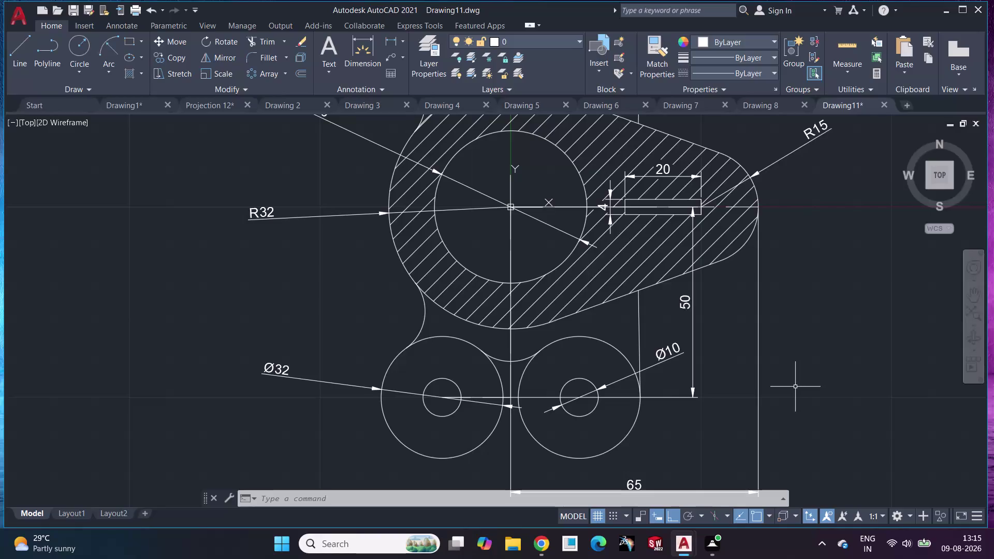
Draw an R32 circle tangent to the left and right Ø32 lower circles.
click(83, 75)
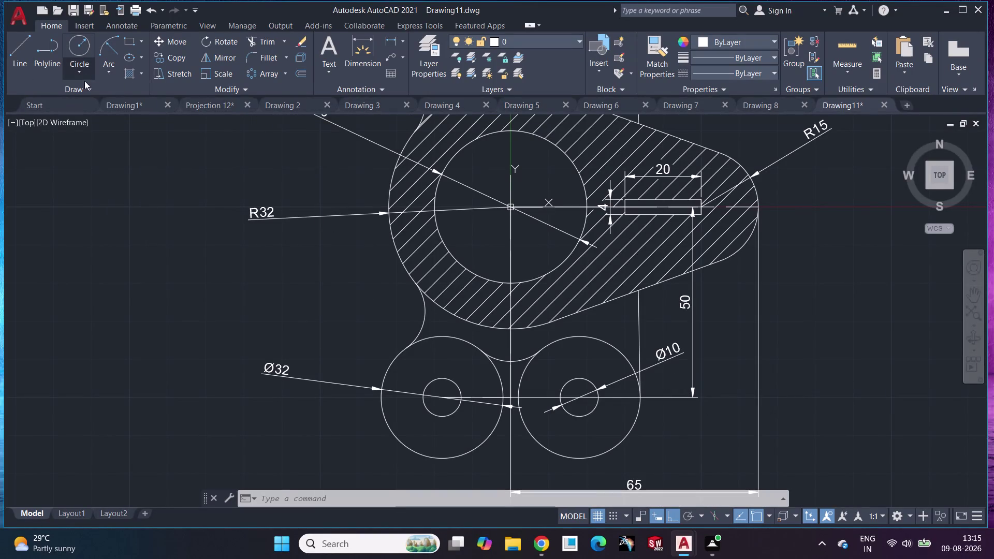
click(129, 212)
middle_drag(492, 399, 494, 286)
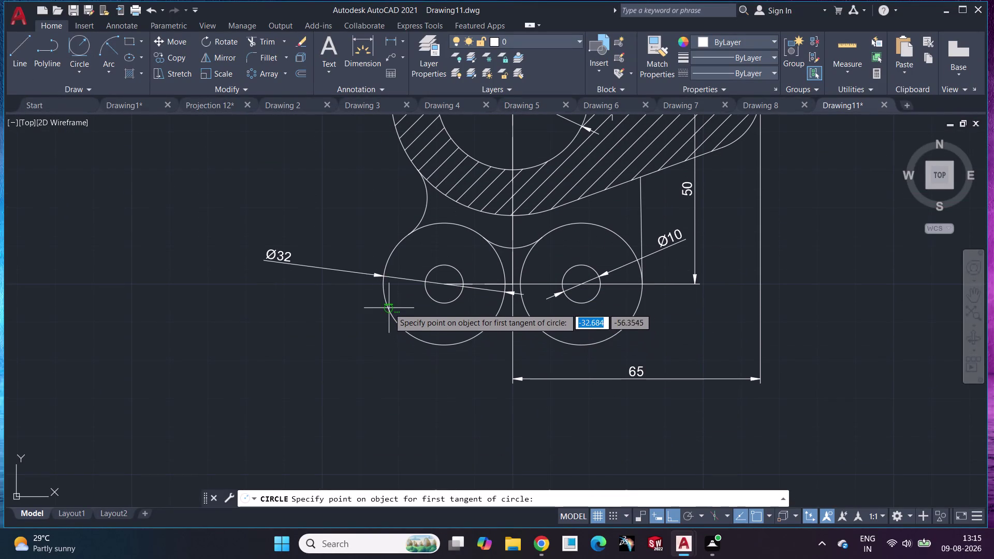
click(386, 295)
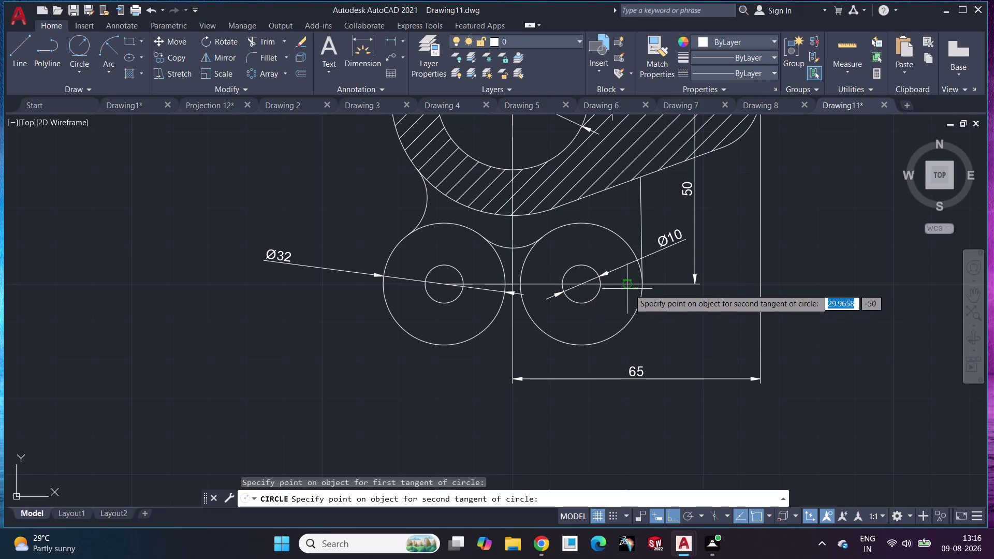
click(642, 295)
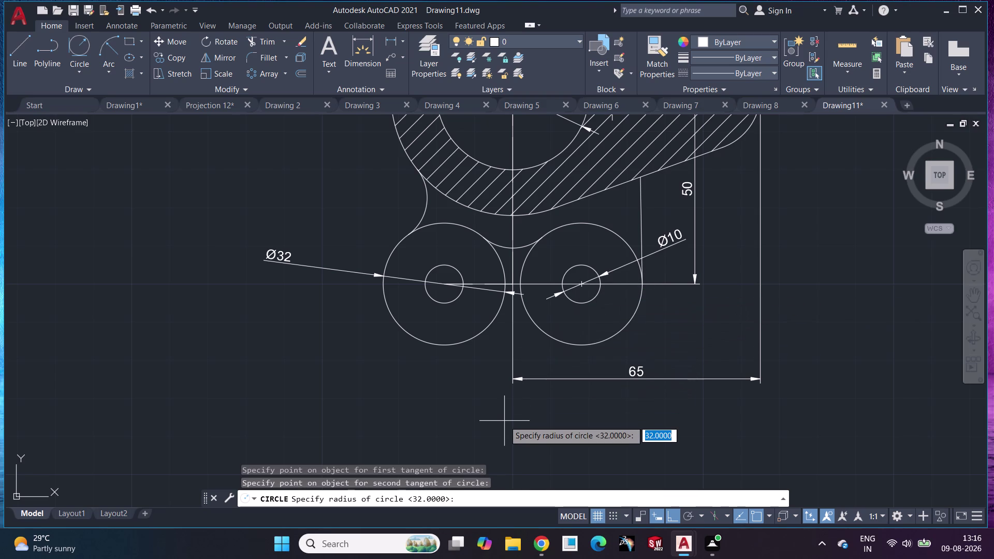
text(32)
key(Return)
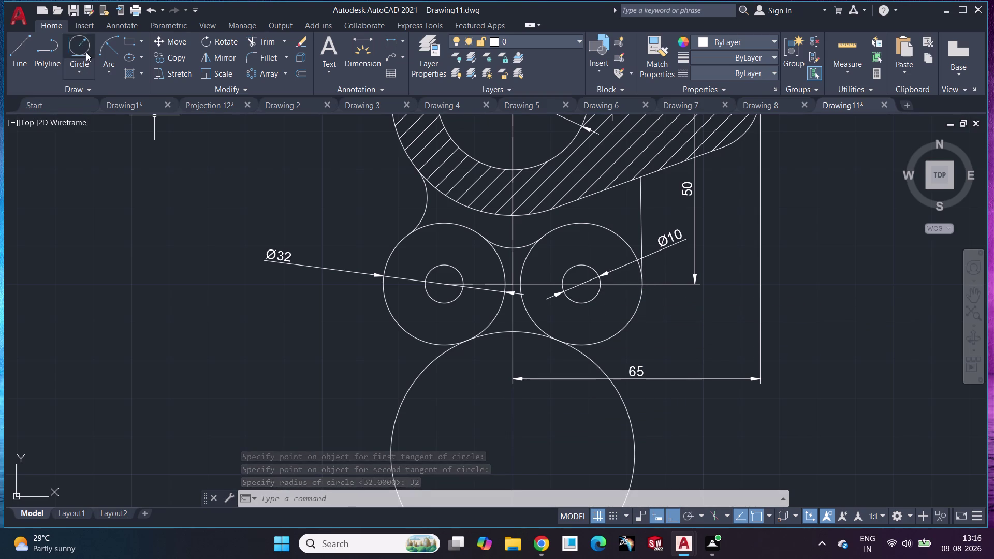
Start a diameter dimension on that circle, cancel it, and delete the circle.
drag(360, 41, 362, 46)
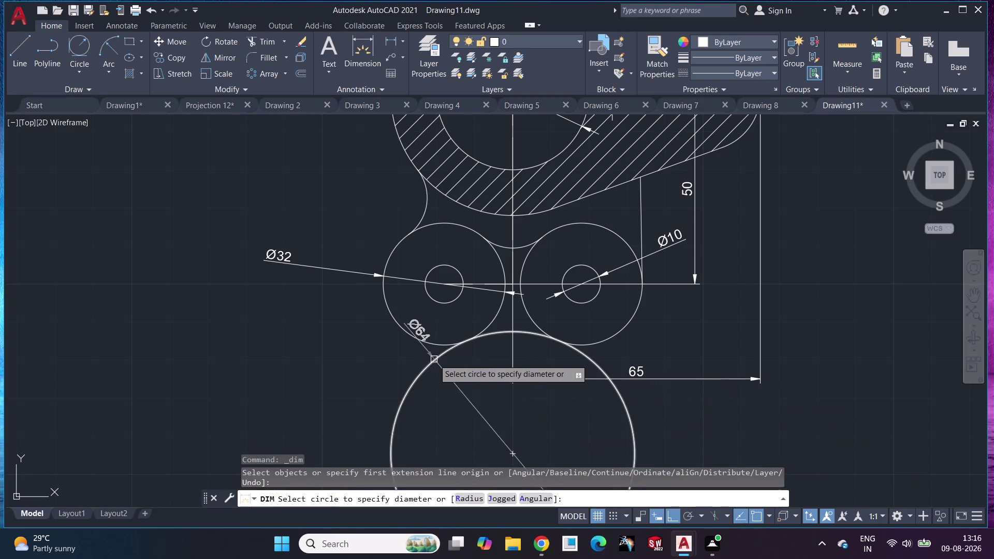
click(434, 360)
scroll(down, 3)
middle_drag(625, 330, 590, 255)
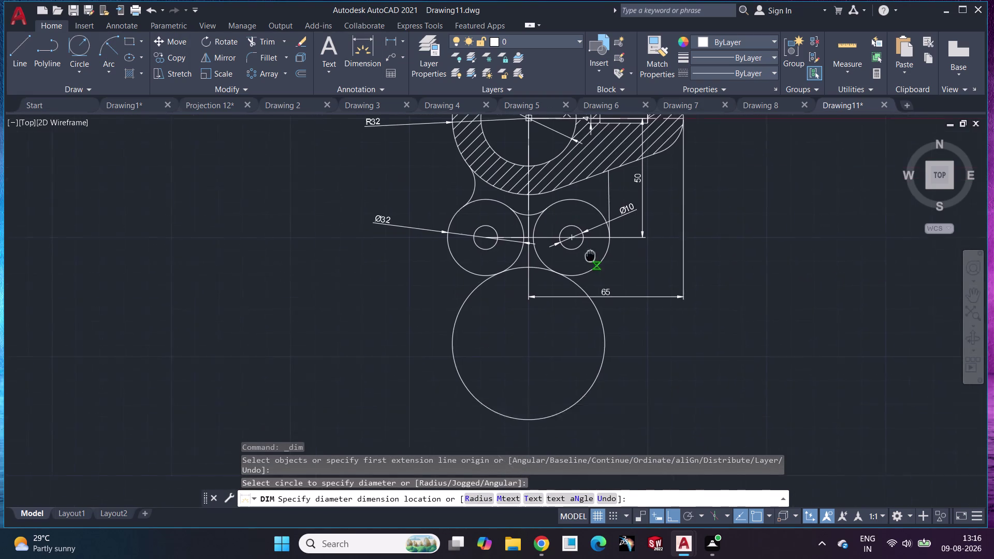
middle_drag(591, 254, 574, 225)
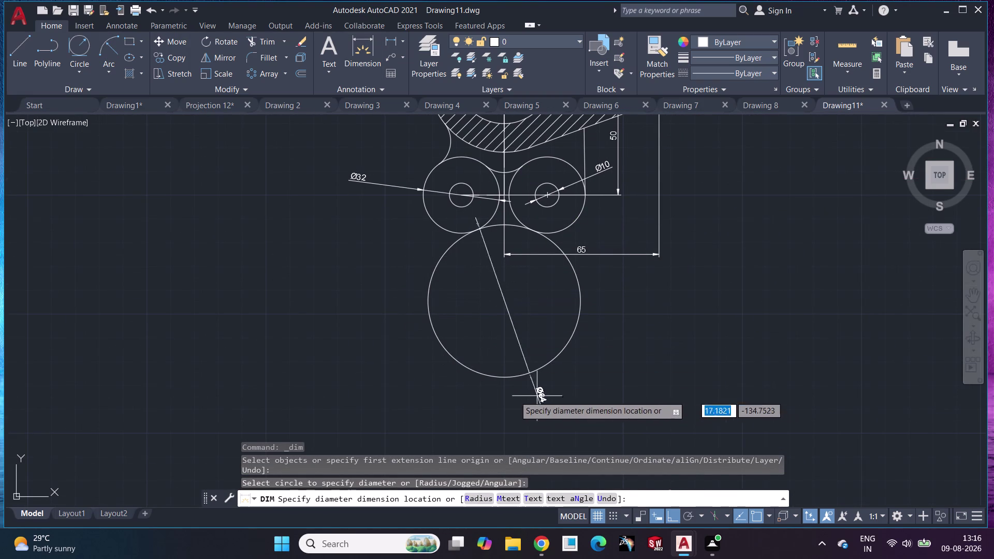
key(Escape)
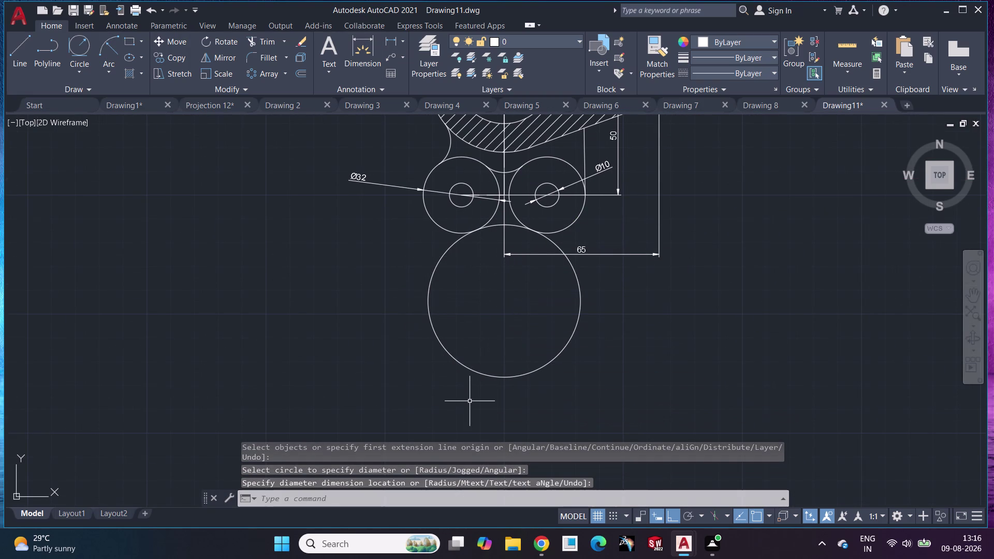
click(506, 377)
key(Delete)
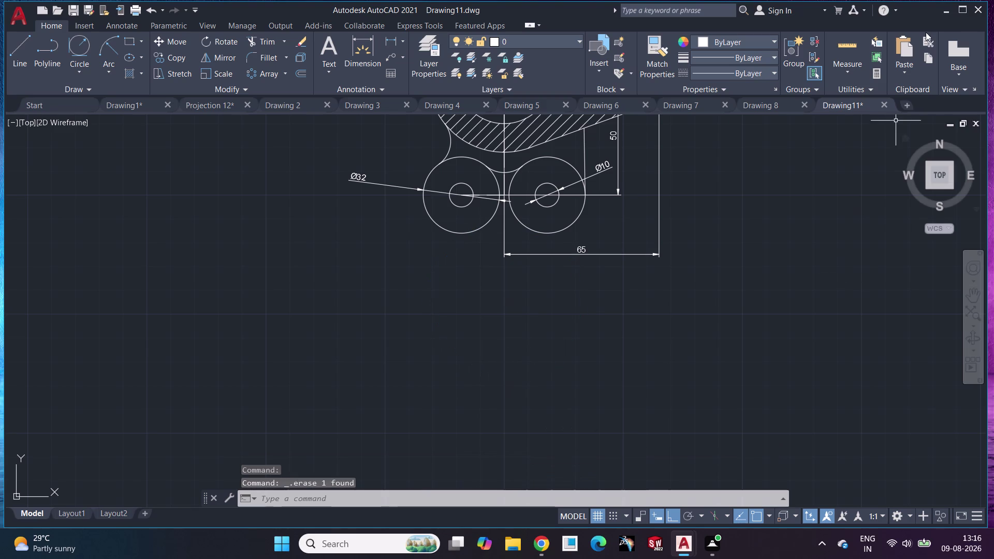
Draw another R32 Tan-Tan-Radius circle, then undo it.
click(75, 40)
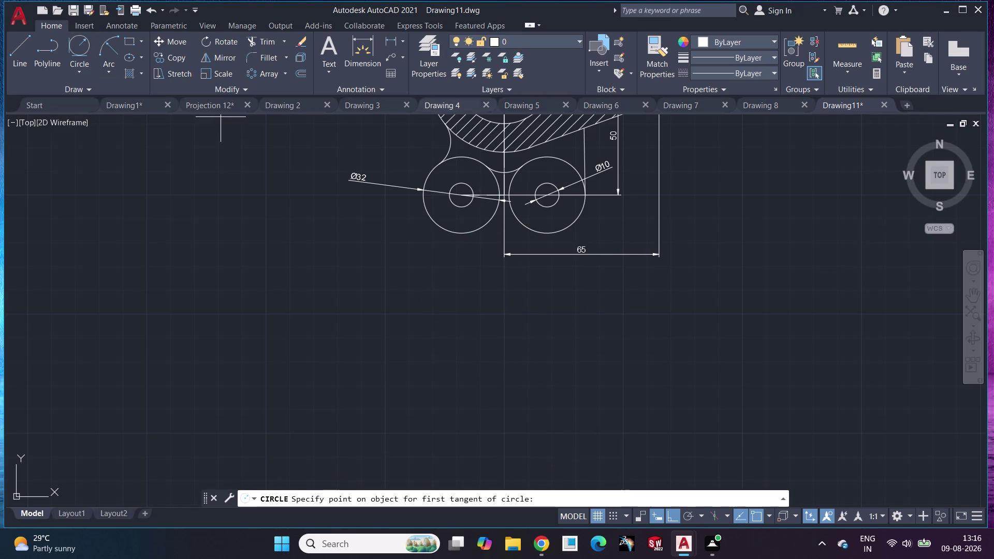
click(441, 227)
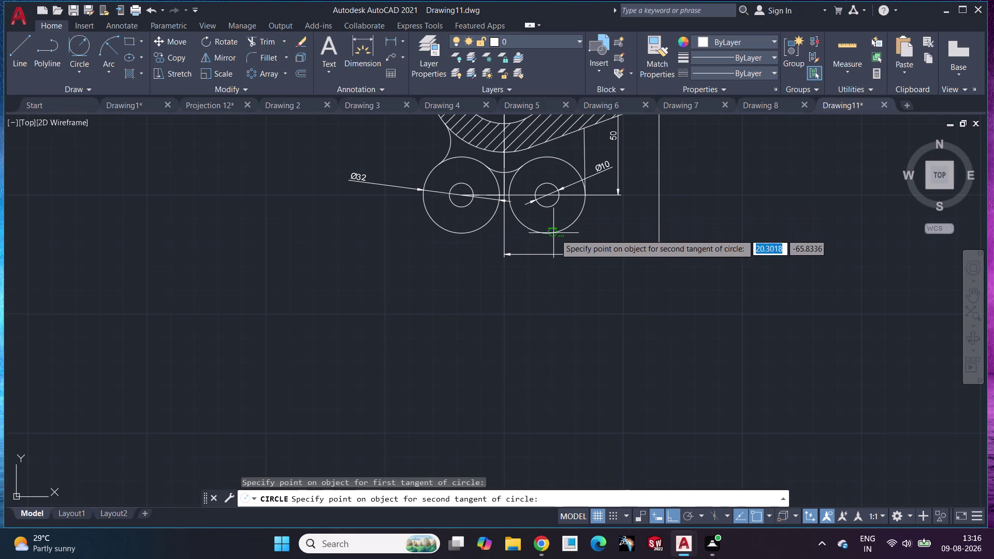
click(557, 231)
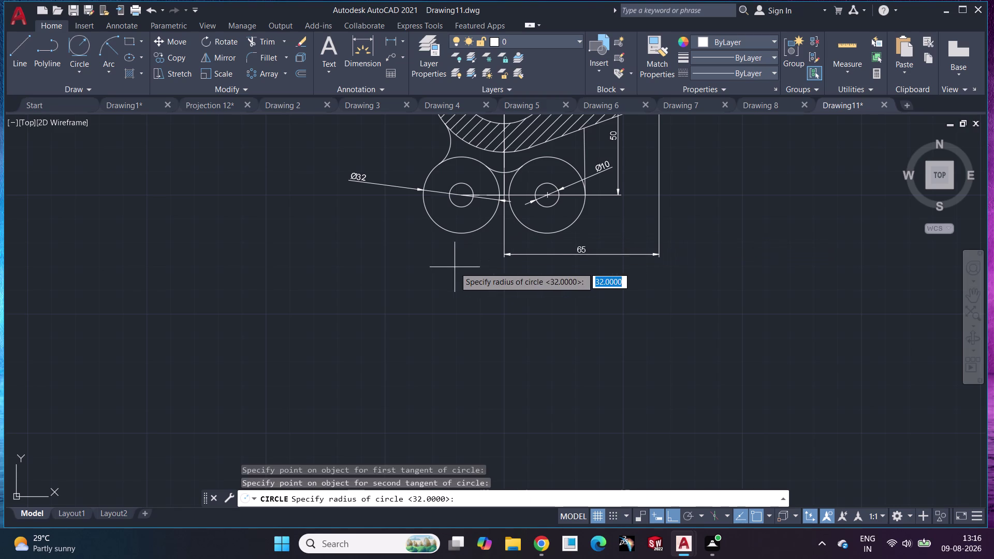
text(32)
key(Return)
key(Escape)
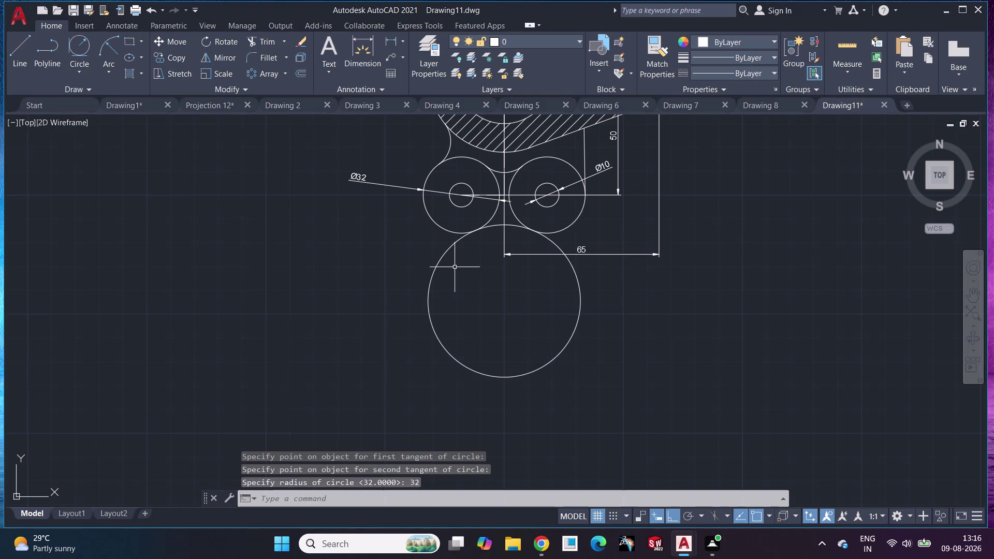
key(ctrl+z)
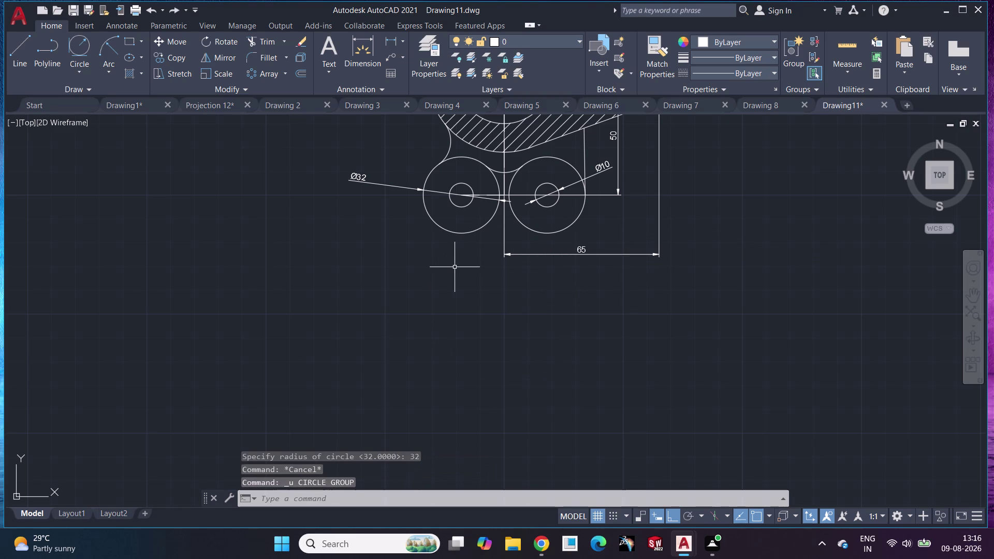
Try a third R32 tangent circle between the flange circles and undo it too.
click(83, 38)
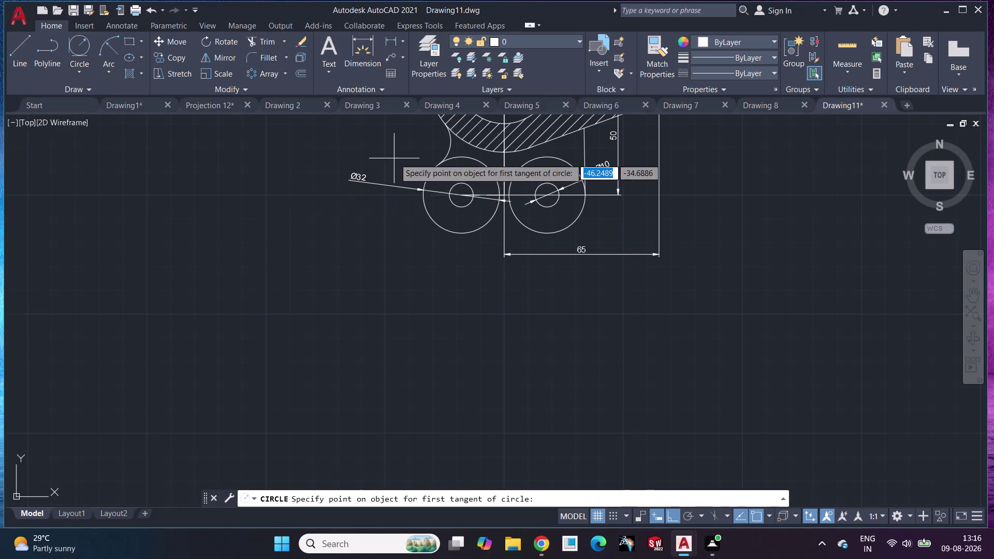
click(461, 157)
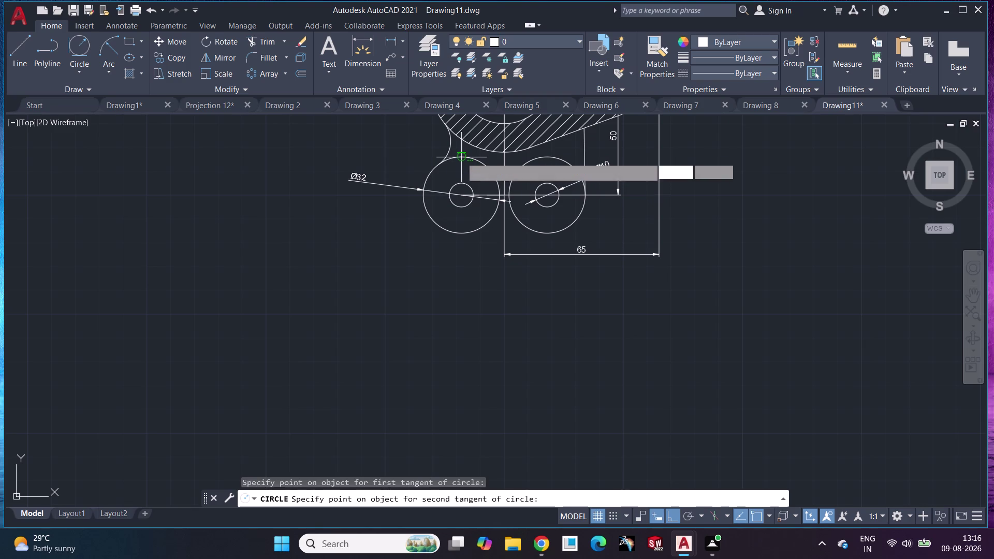
click(548, 157)
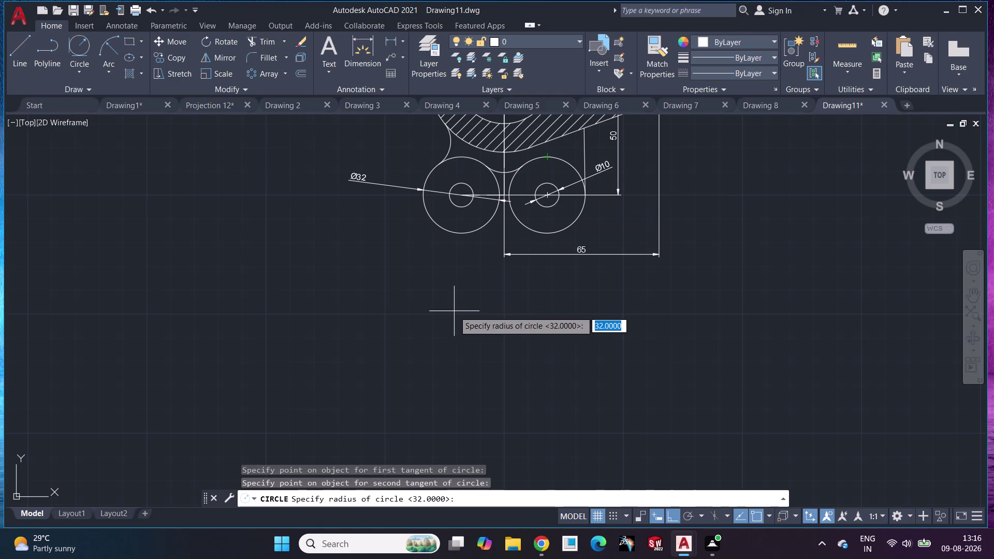
text(32)
key(Return)
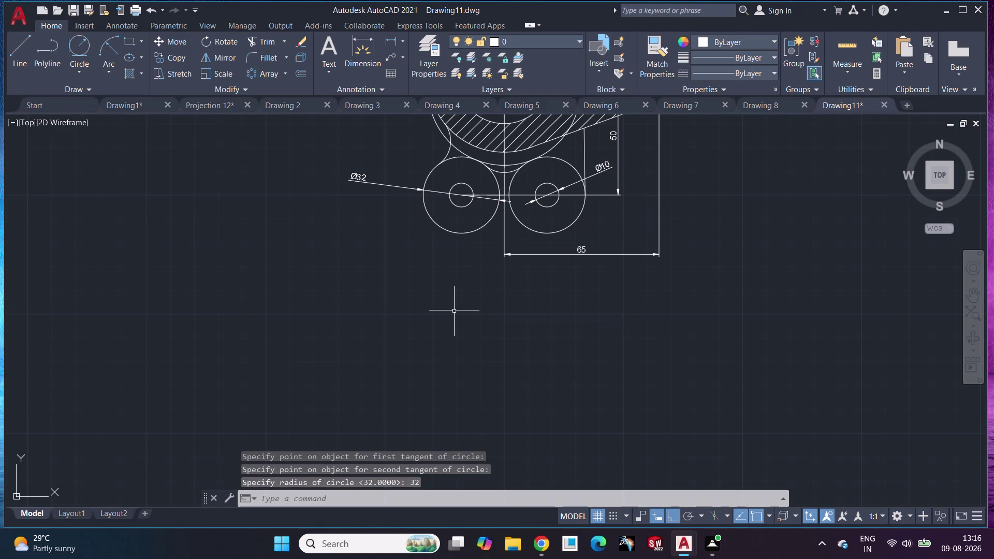
key(ctrl+z)
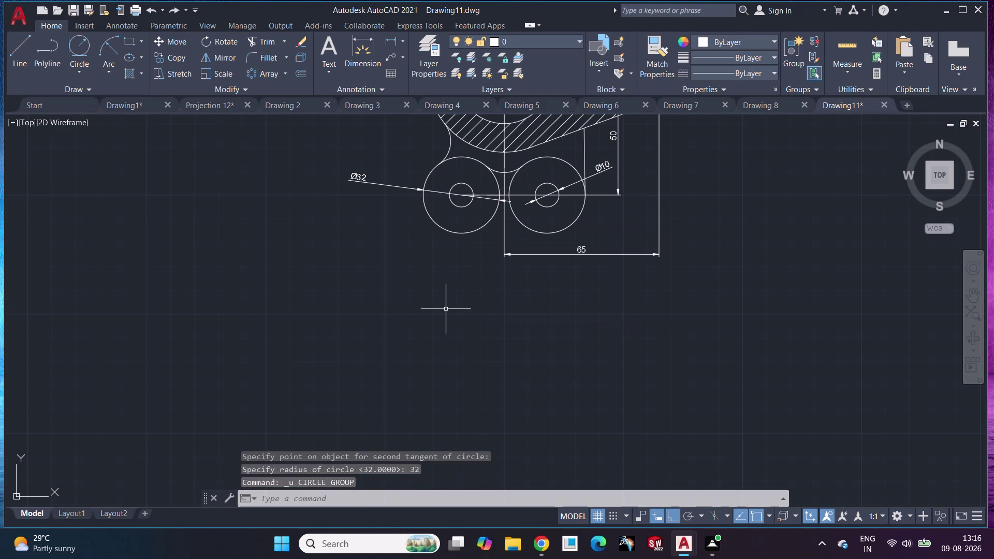
Draw a tangent circle touching the upper left and upper right circles.
middle_drag(482, 240, 460, 356)
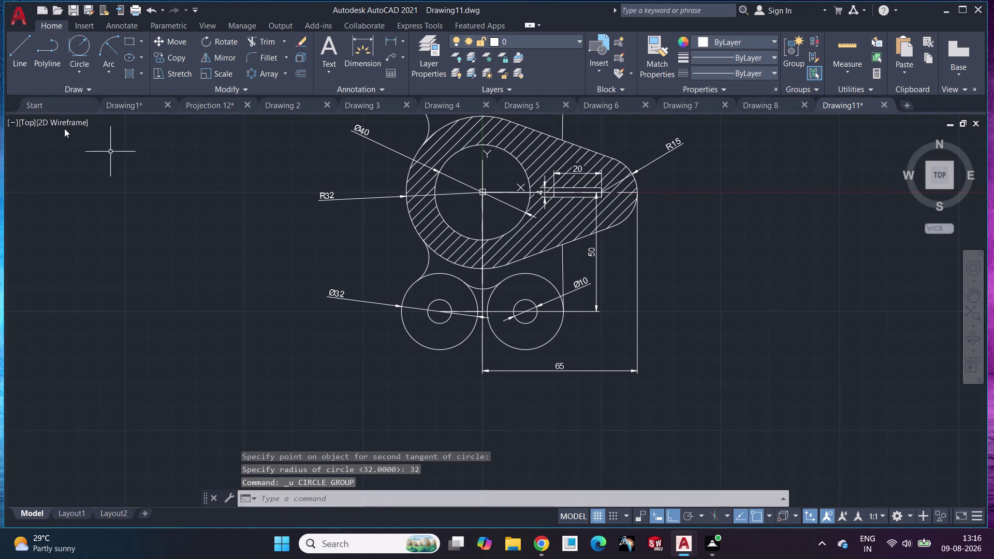
middle_drag(425, 185, 396, 360)
middle_drag(434, 301, 433, 317)
click(77, 46)
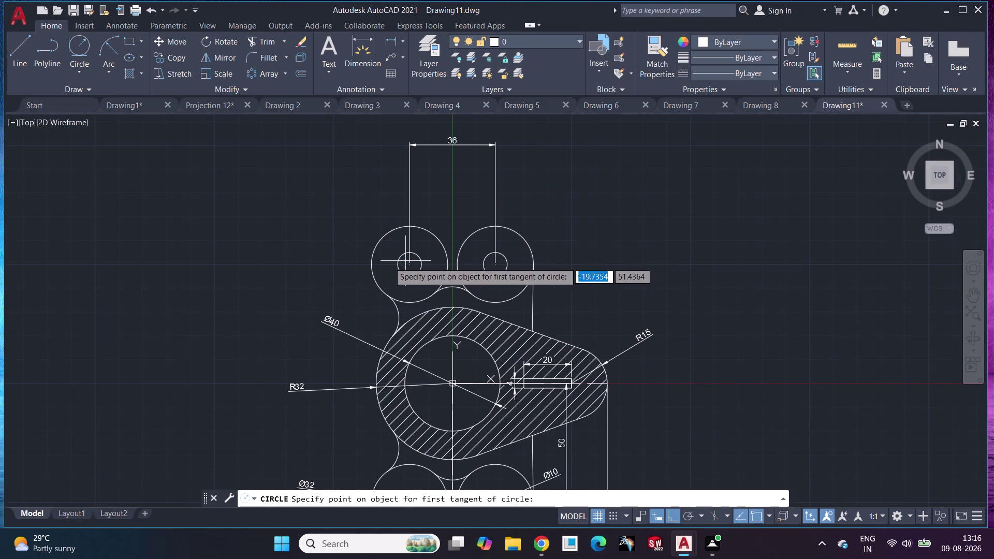
click(373, 263)
click(534, 263)
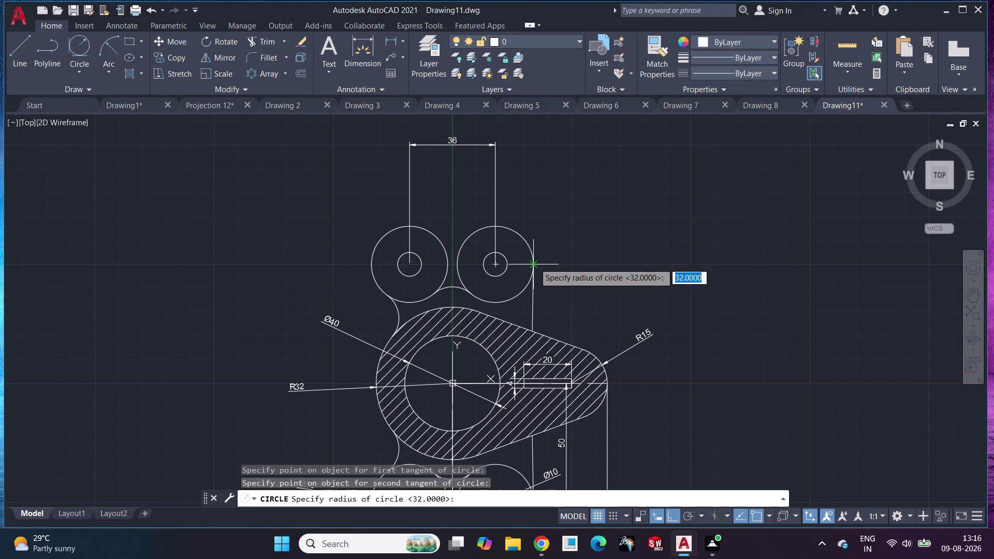
key(Return)
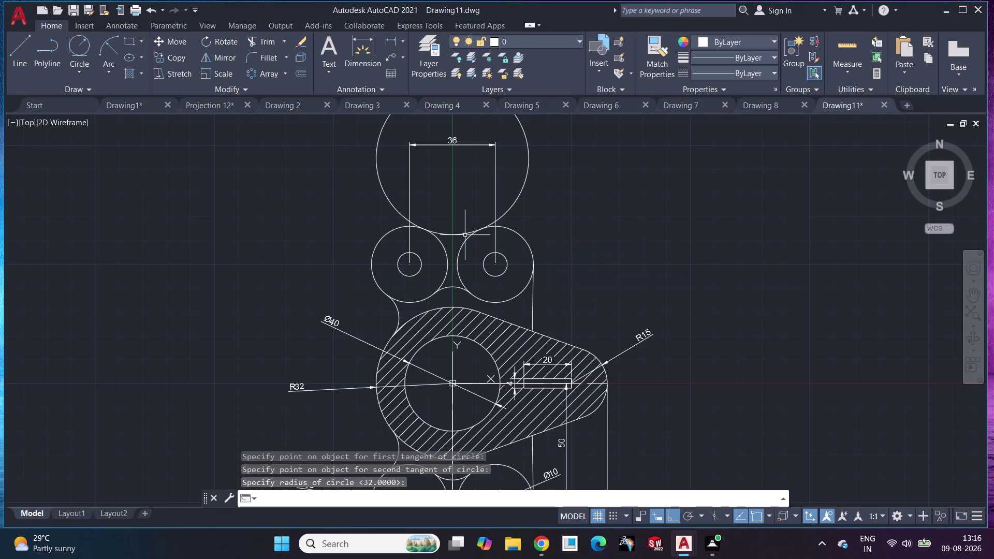
Move the new large circle to a lower point, then undo that move.
click(377, 152)
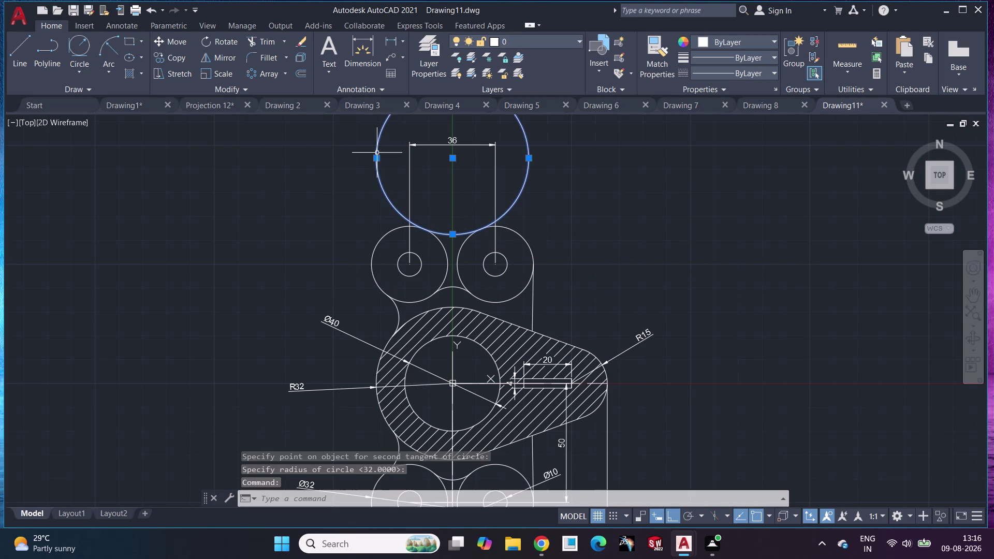
key(comma)
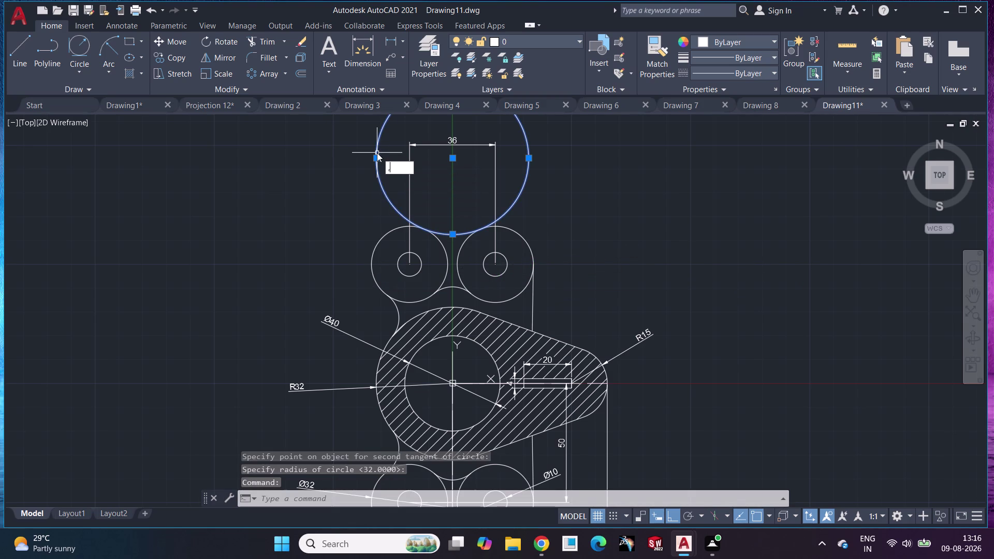
key(BackSpace)
key(m)
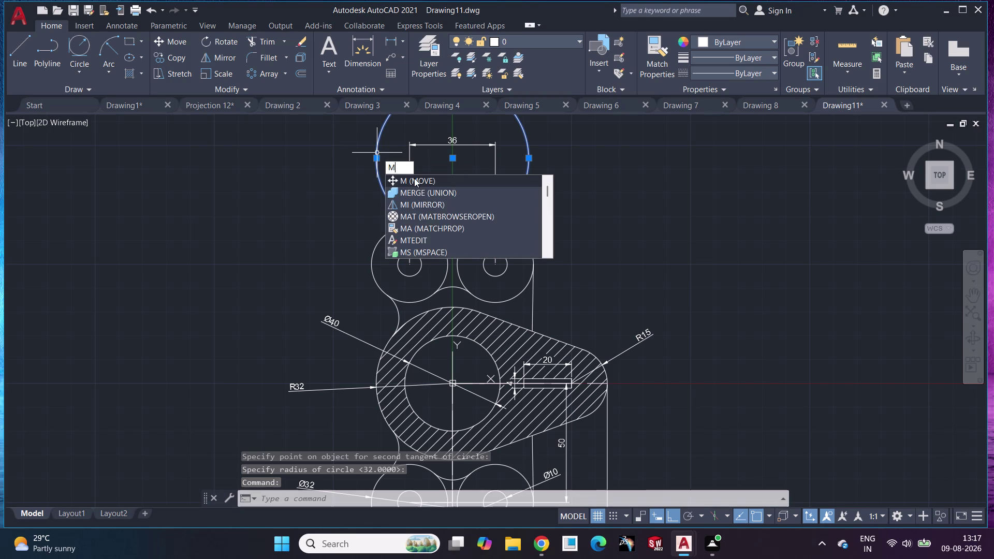
click(415, 178)
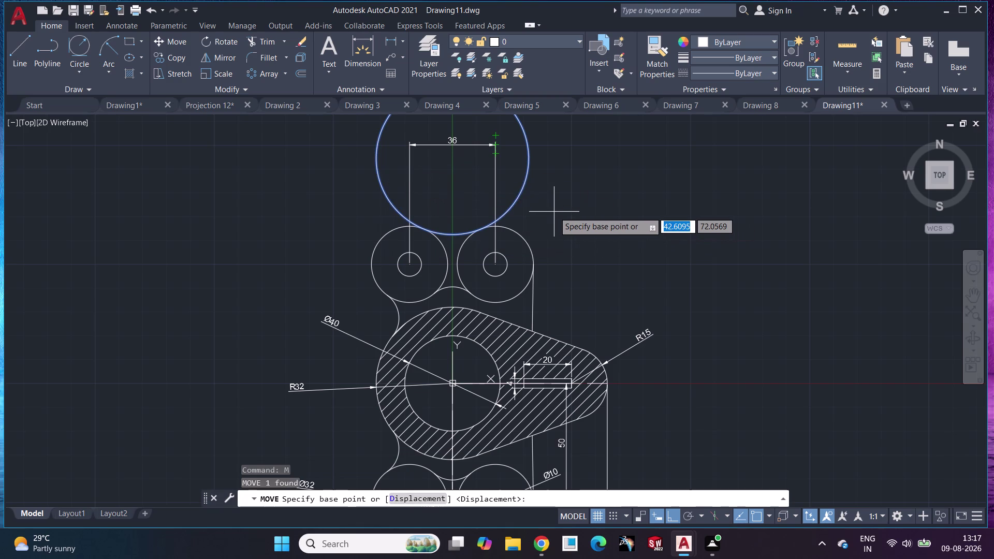
key(Return)
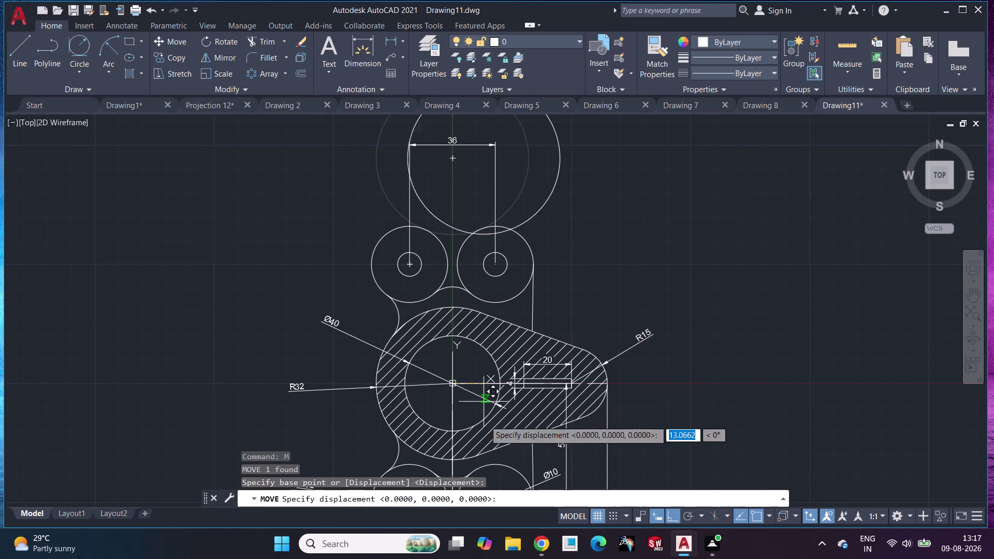
click(491, 498)
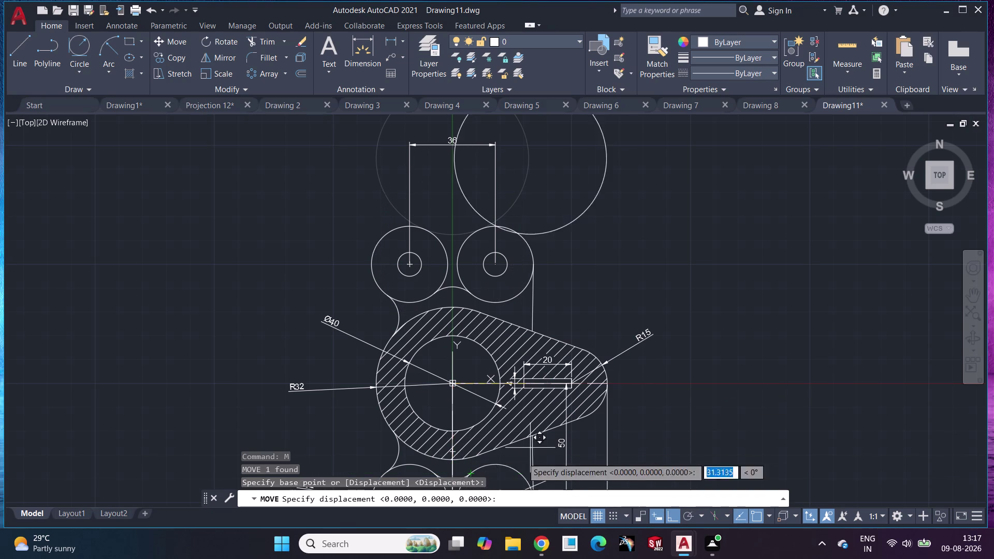
scroll(down, 3)
middle_drag(494, 448, 472, 299)
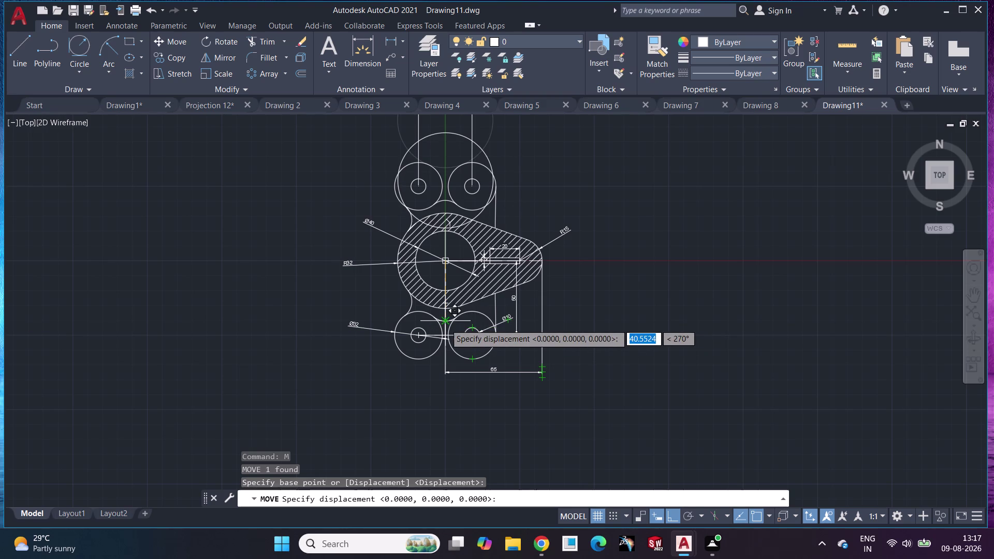
click(470, 330)
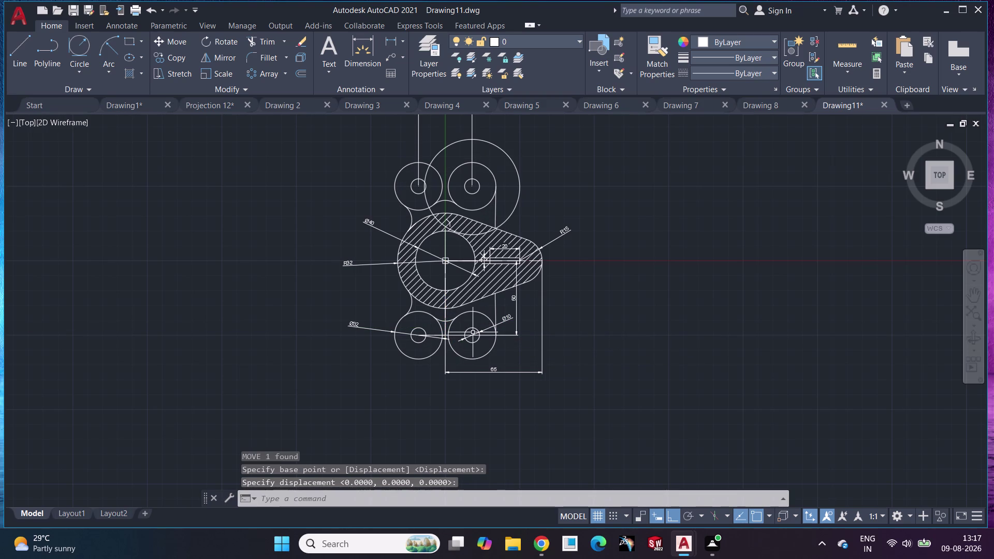
key(ctrl+z)
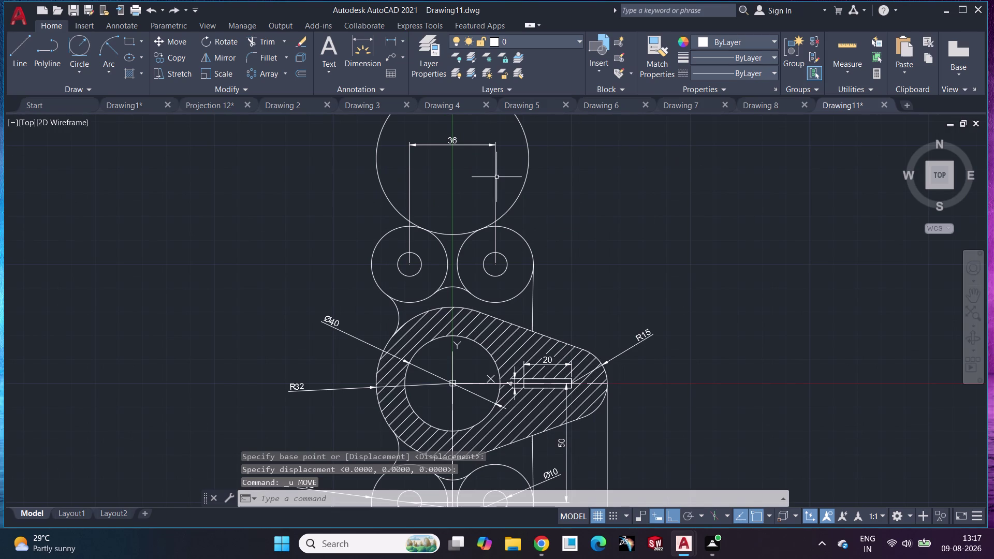
Select the large circle and launch MOVE, correcting the mistyped command.
click(526, 179)
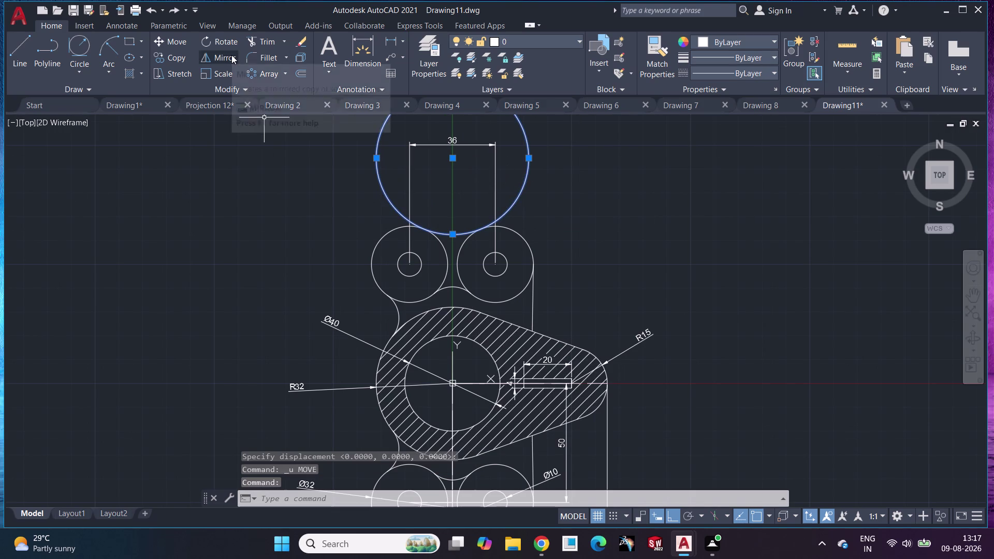
key(comma)
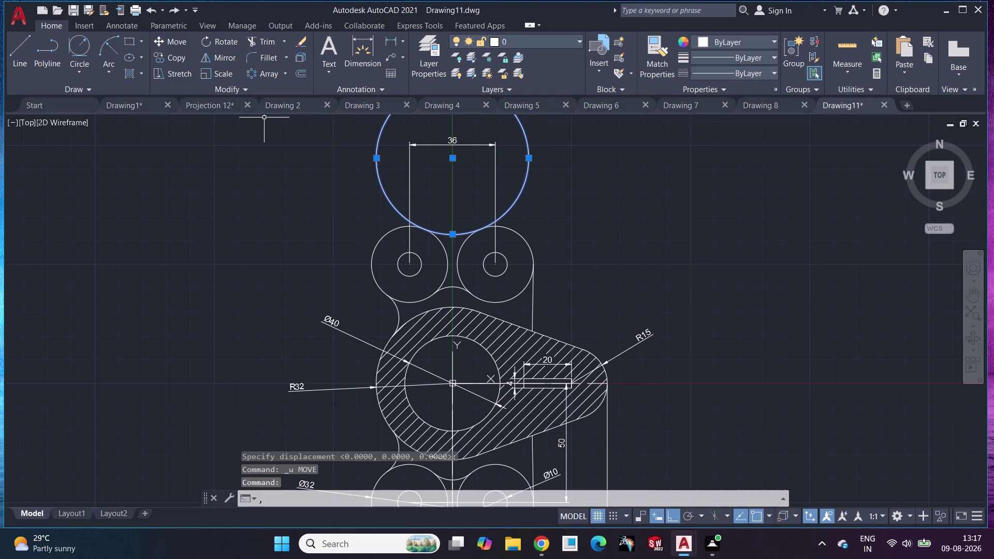
key(m)
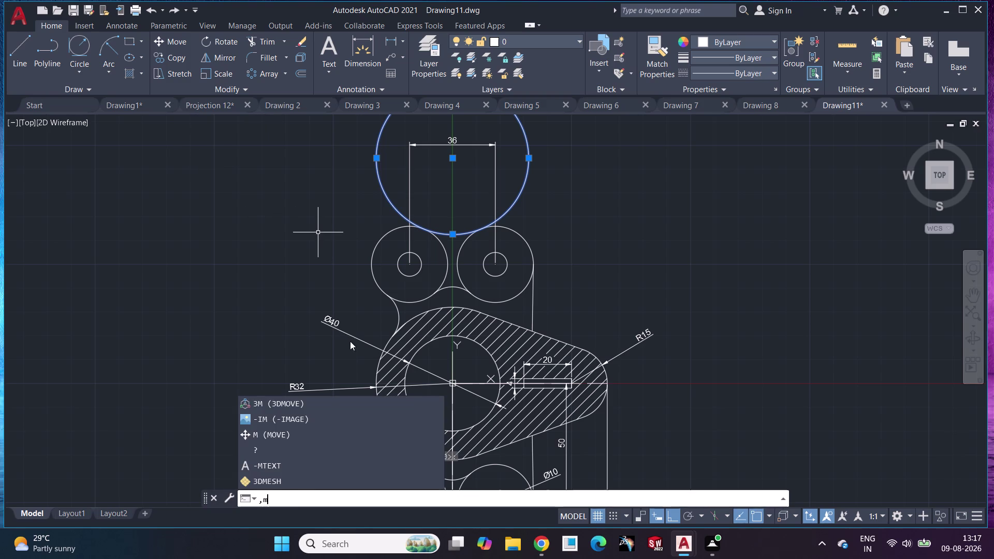
key(BackSpace)
key(BackSpace)
key(BackSpace)
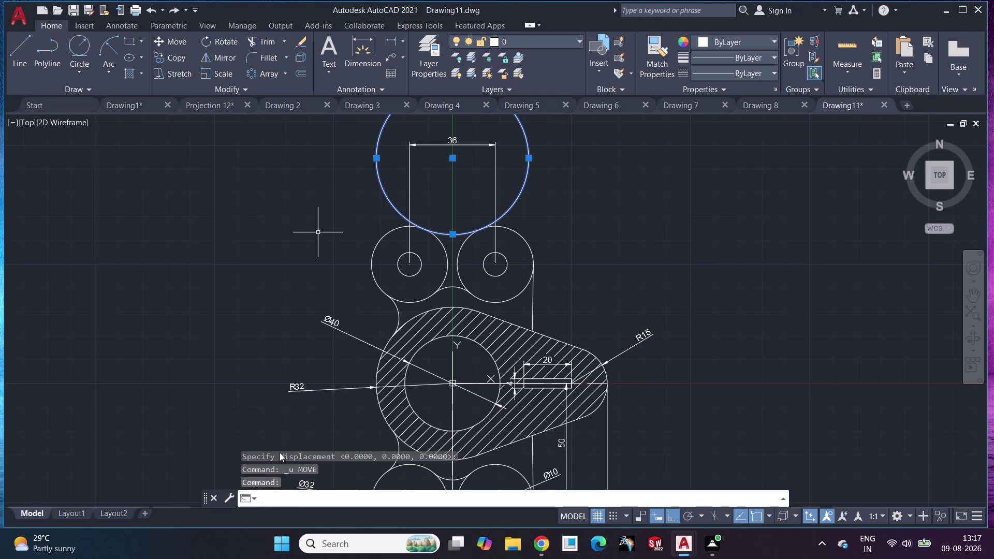
key(m)
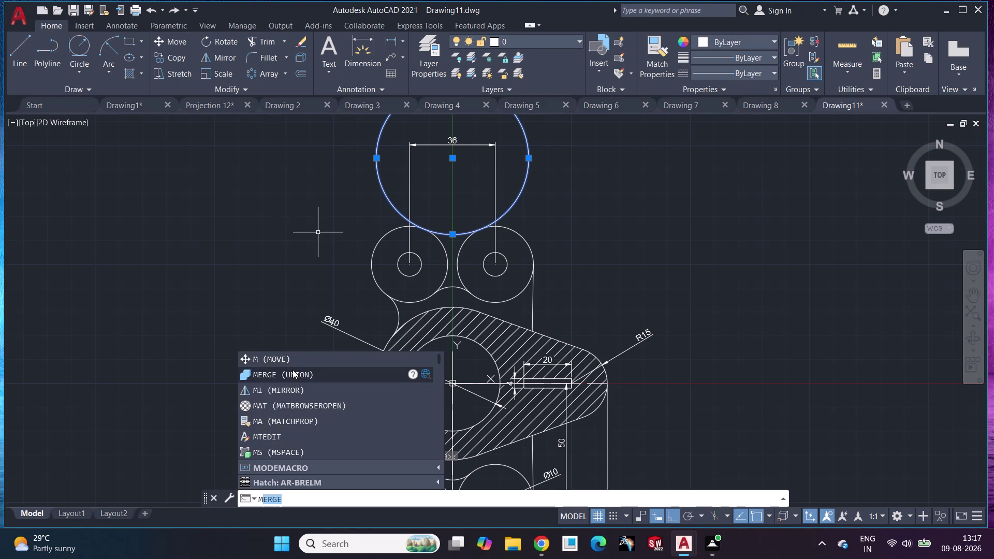
click(293, 364)
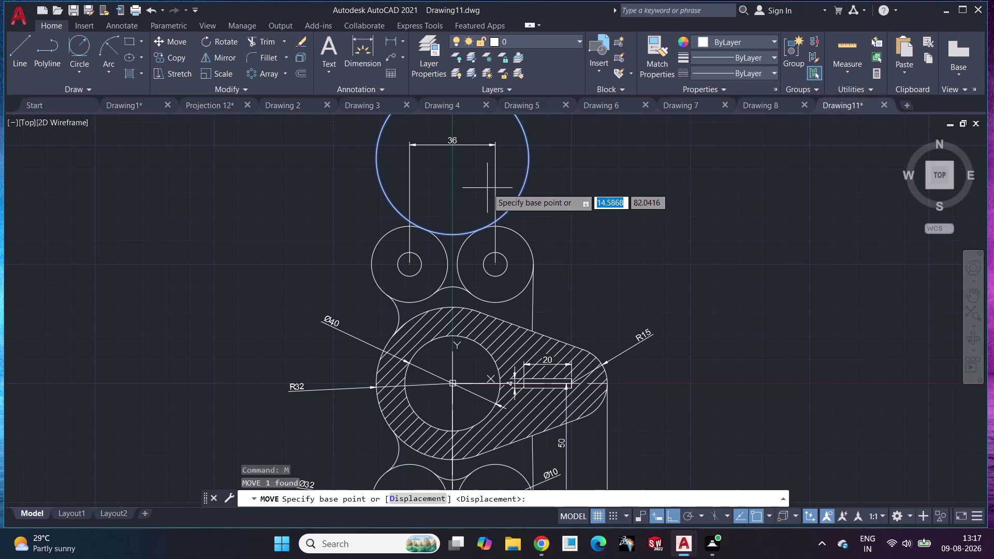
key(Return)
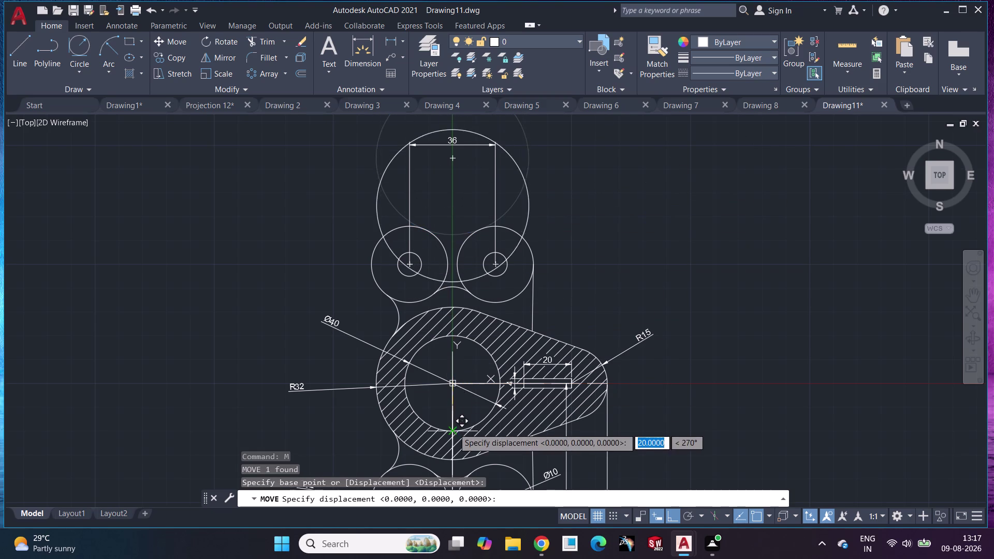
Place the large circle lower on the vertical centre line.
scroll(down, 3)
middle_drag(455, 429, 433, 287)
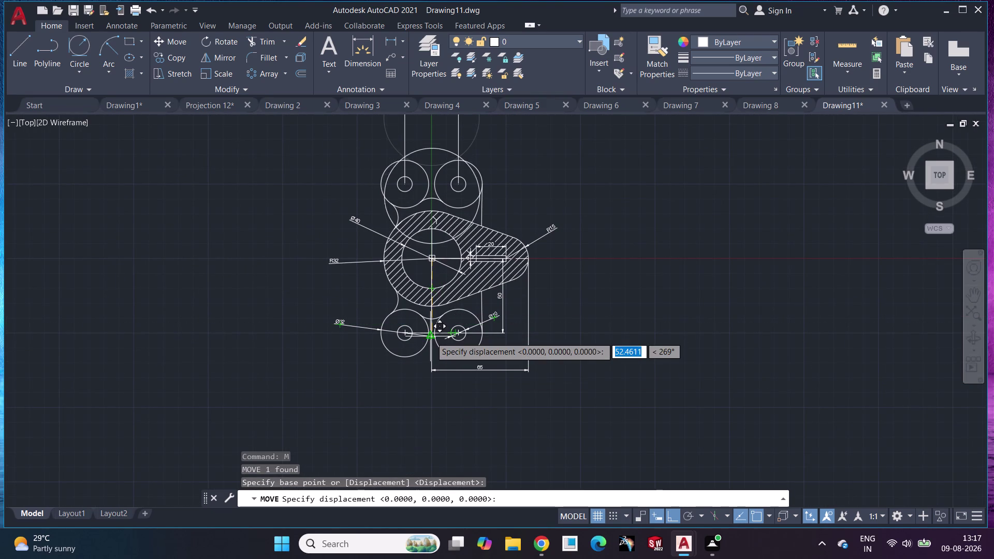
click(432, 333)
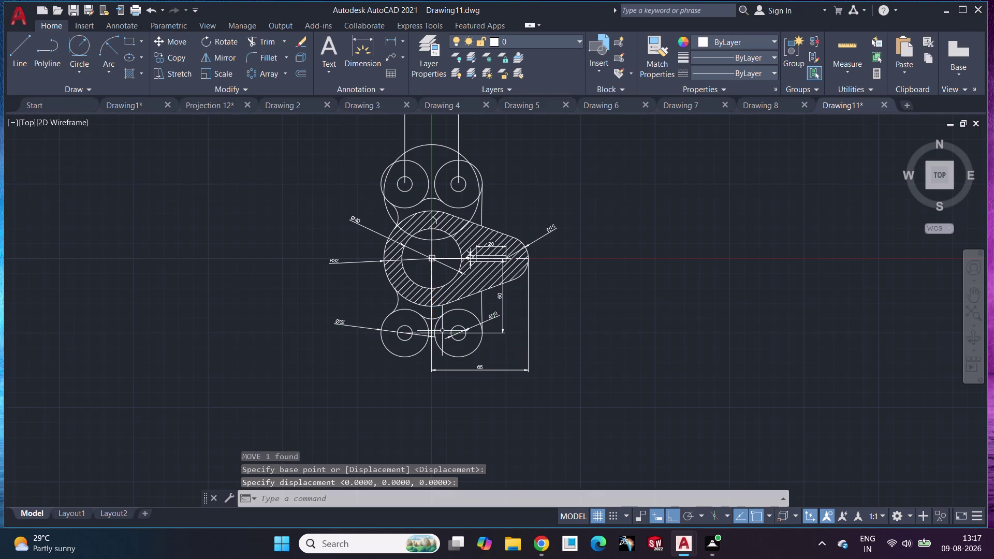
scroll(up, 3)
middle_drag(469, 209, 477, 307)
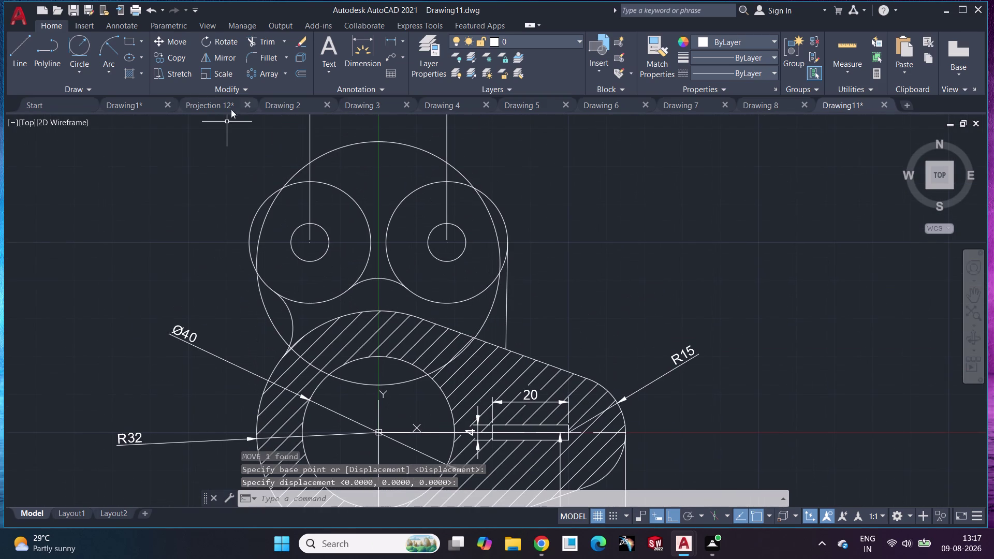
Trim the large circle's arcs overlapping the upper circles and the hatched body.
click(263, 39)
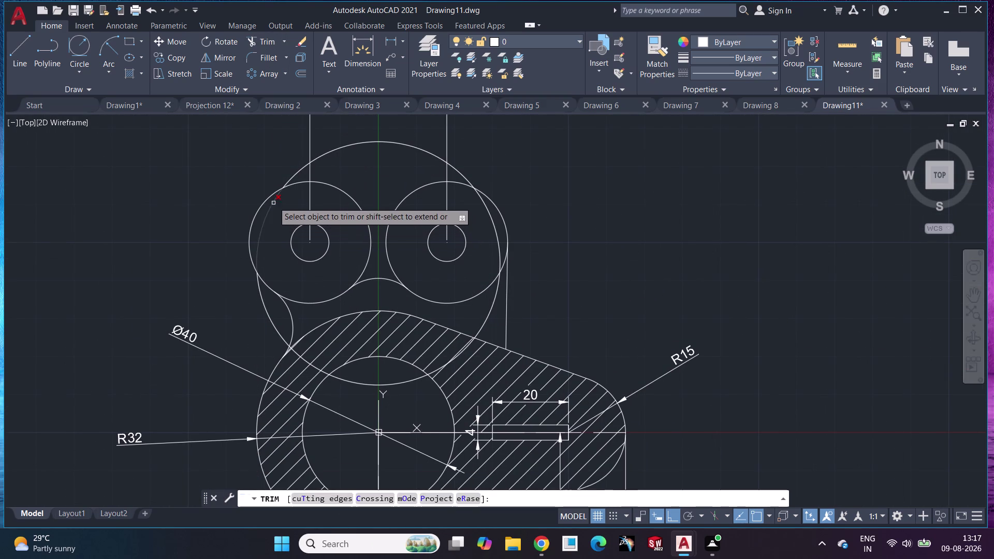
click(273, 200)
click(276, 324)
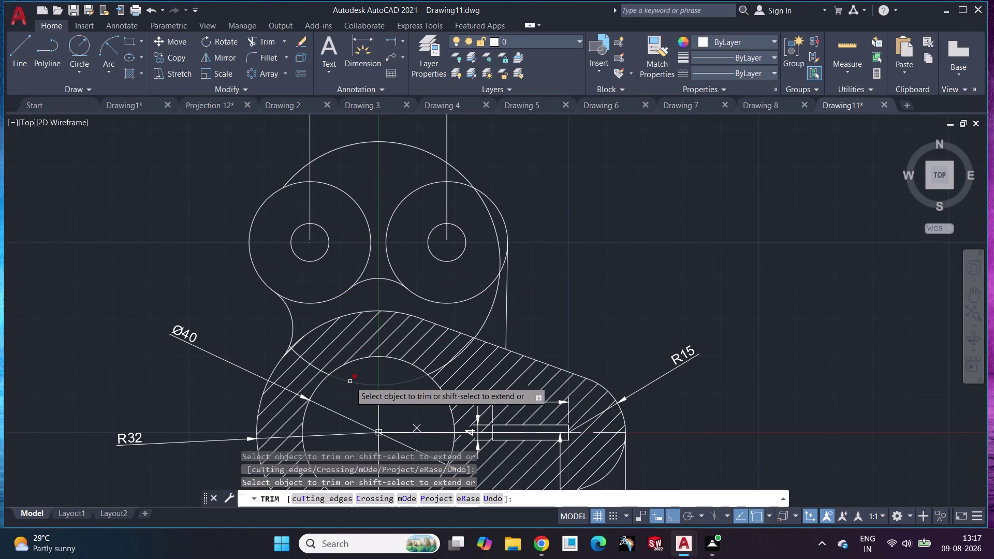
click(351, 381)
click(315, 368)
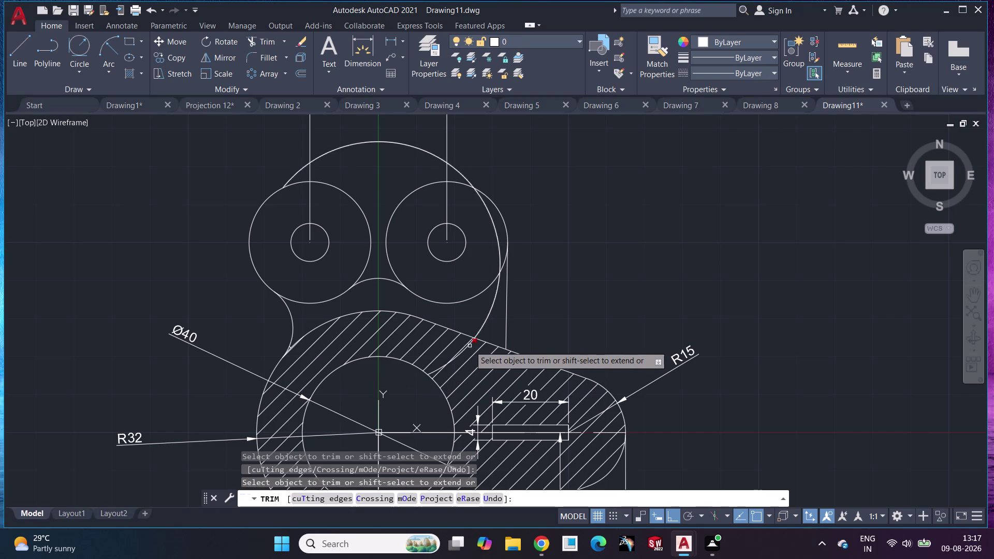
Trim the remaining overlapping arcs and pick the large arc for a radius dimension.
click(470, 346)
click(483, 328)
click(494, 223)
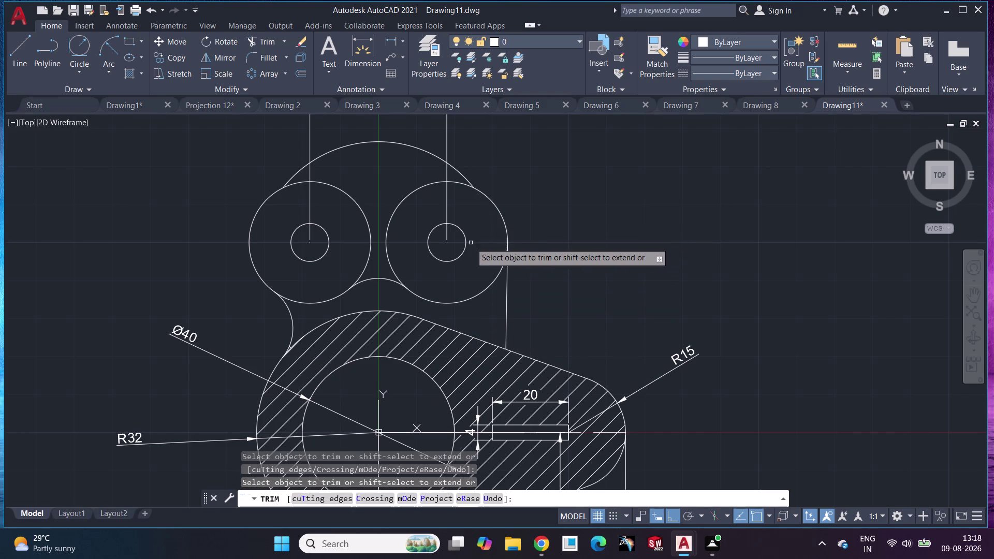
click(184, 167)
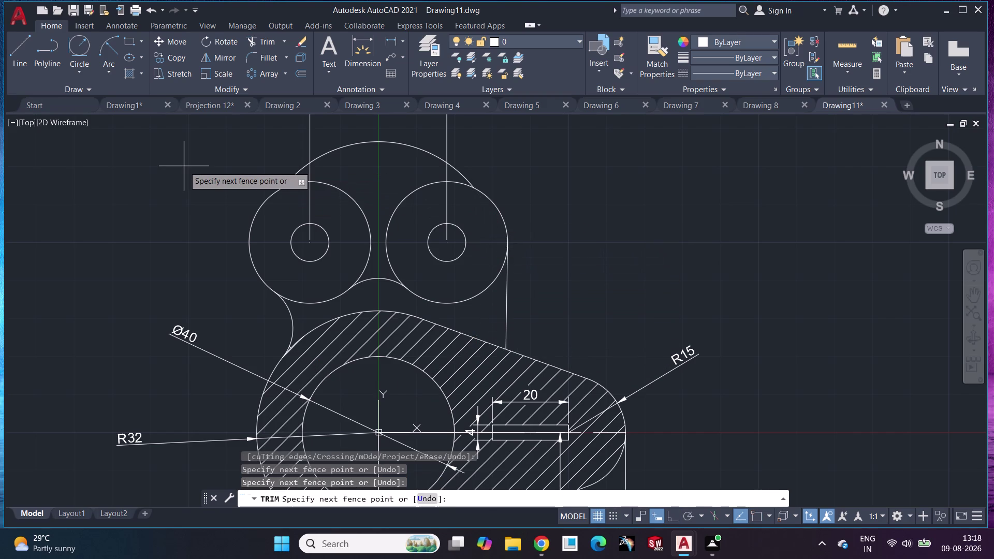
key(Escape)
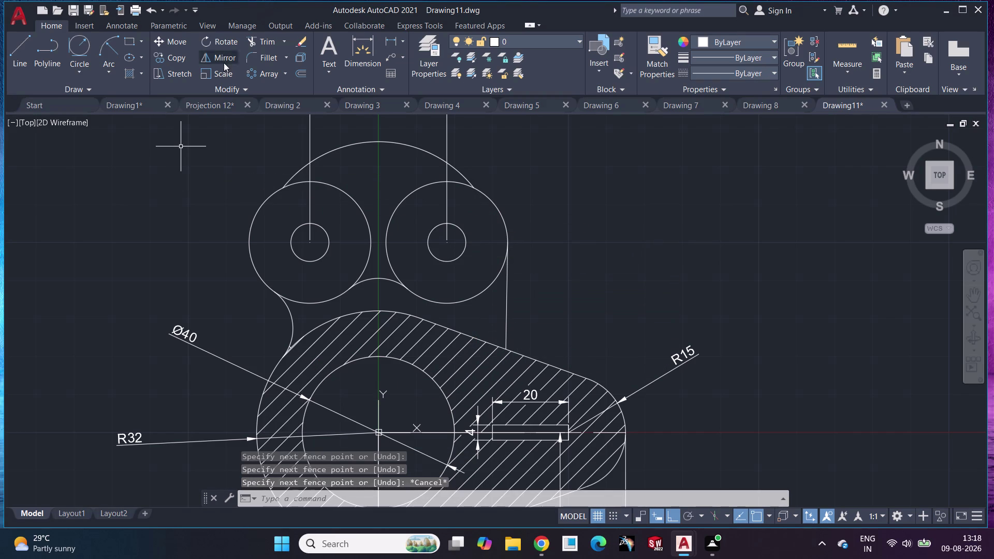
click(356, 49)
click(409, 144)
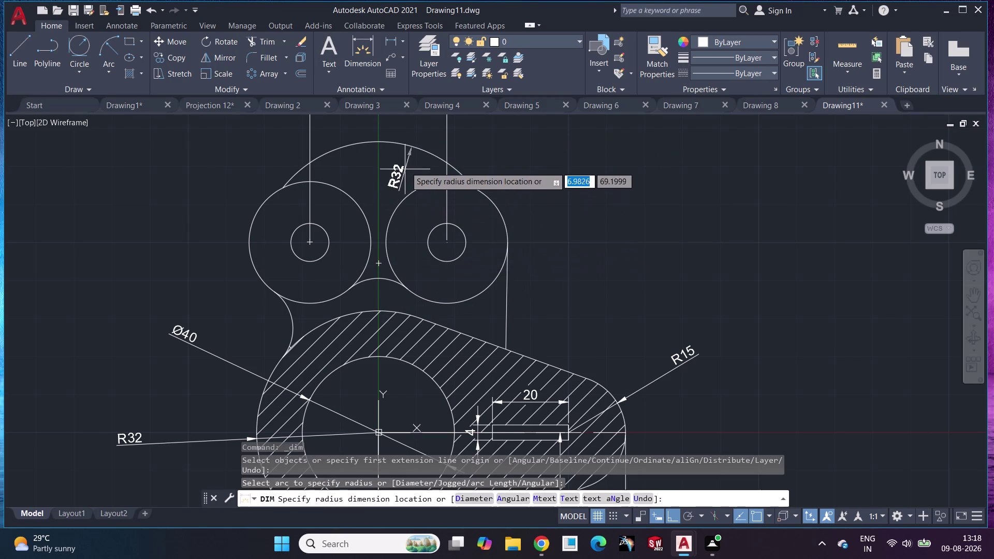
Place the R32 radius dimension and abandon a 32-radius tangent circle attempt.
click(406, 154)
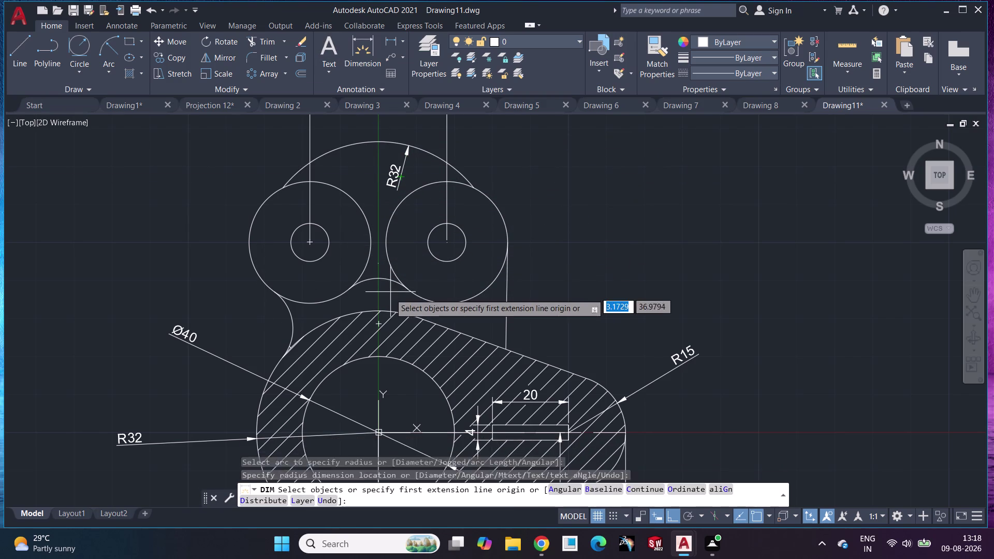
drag(75, 46, 83, 50)
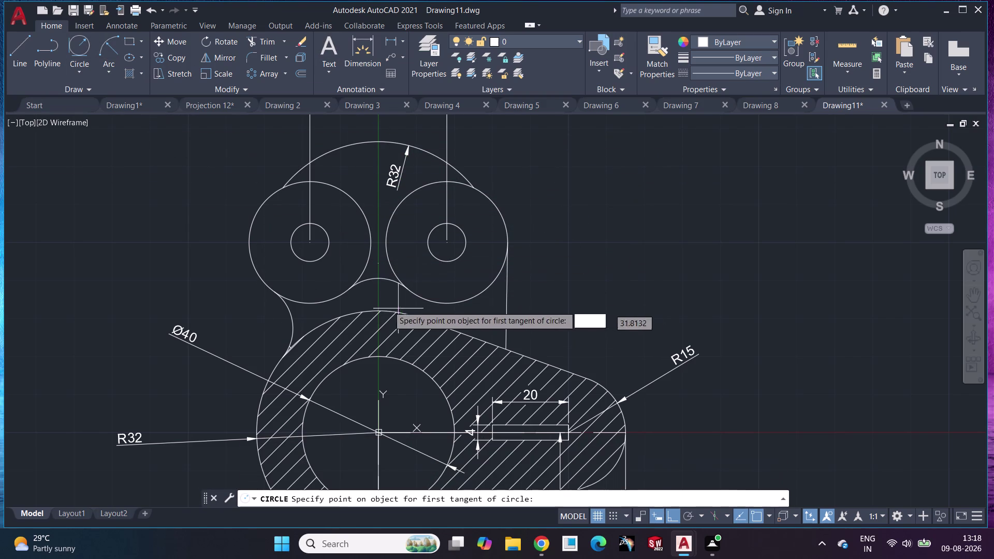
click(378, 296)
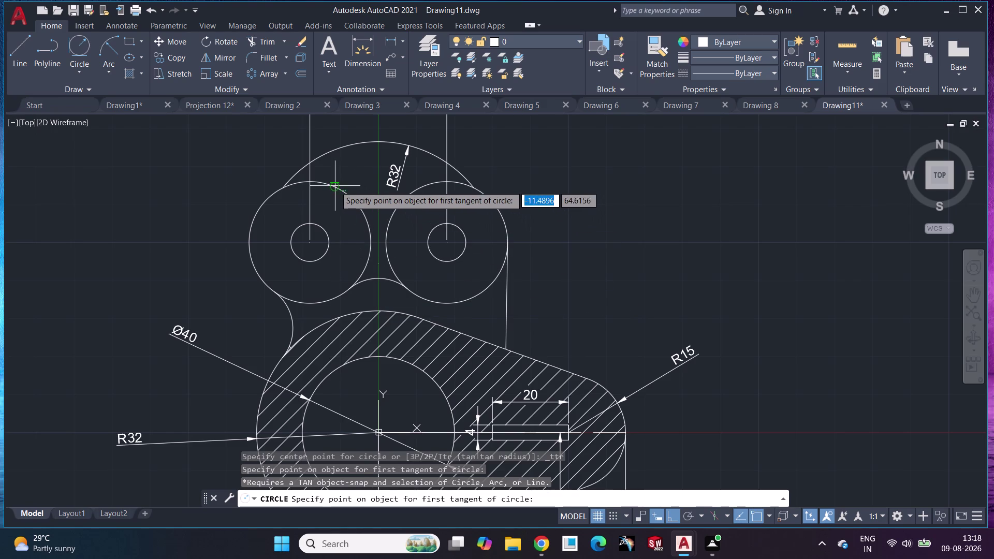
click(335, 186)
text(32)
key(Return)
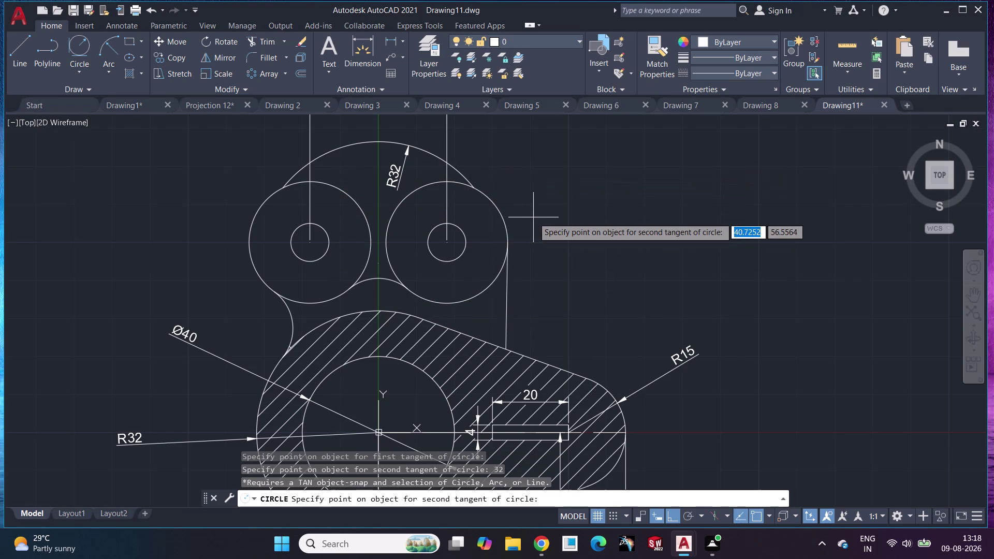
key(Escape)
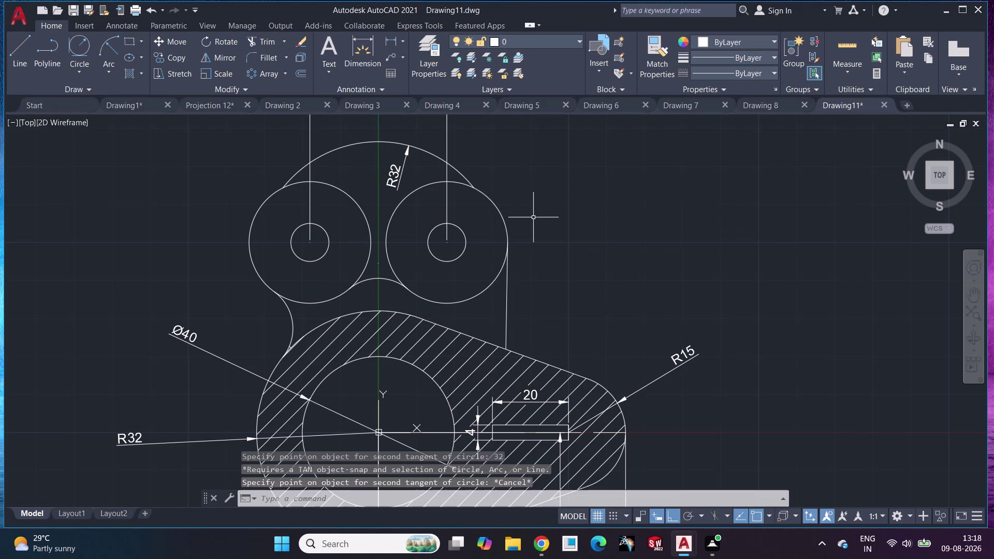
Draw a Tan-Tan-Radius circle of radius 32 between two picked objects.
click(81, 64)
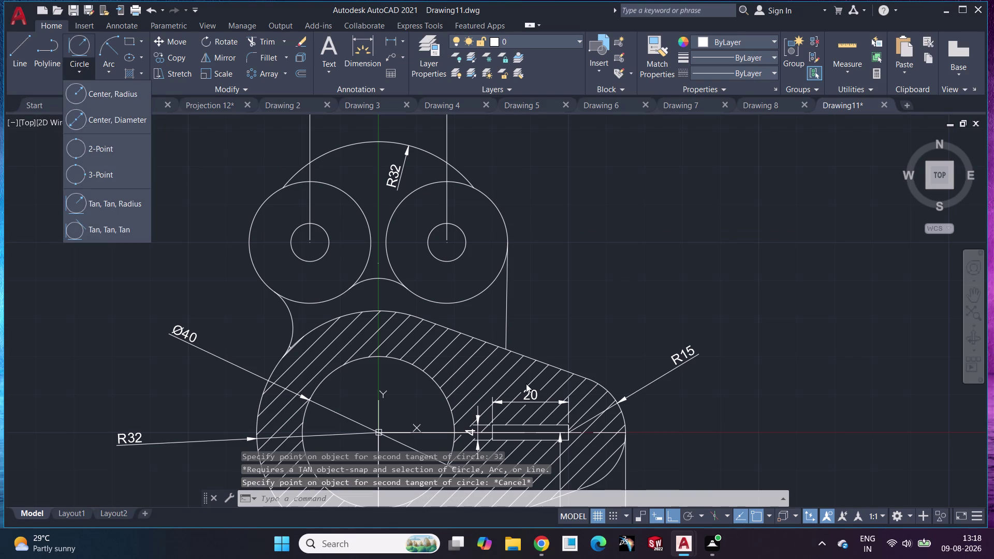
click(87, 204)
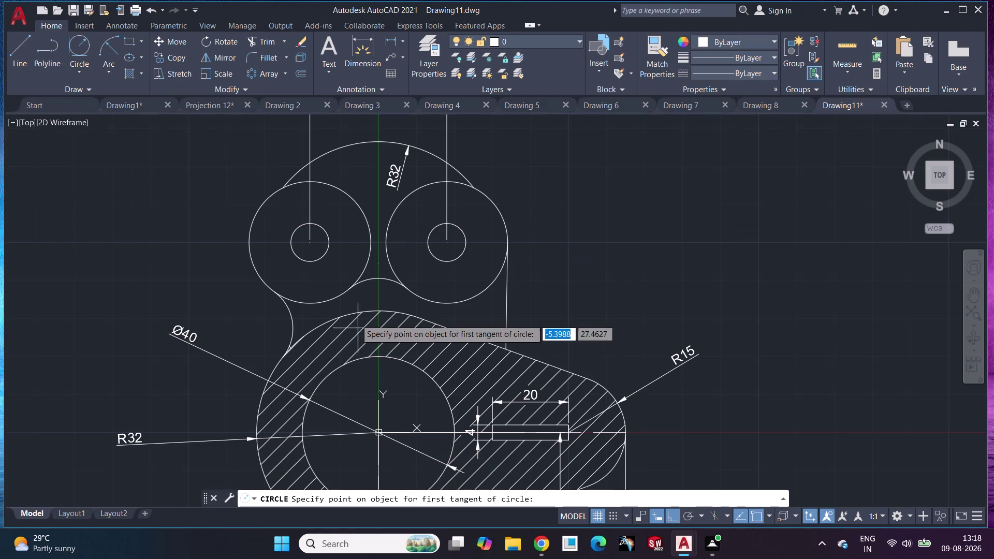
click(256, 211)
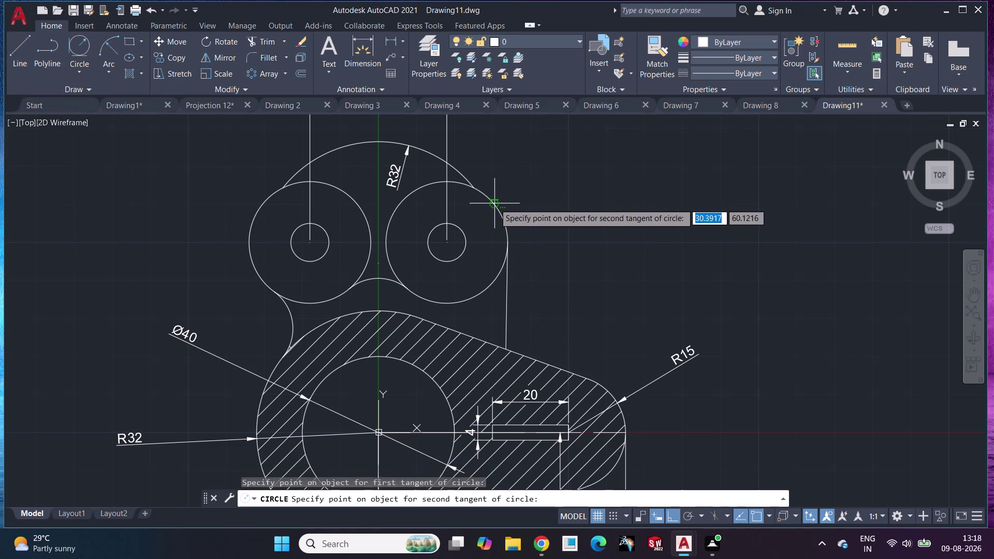
click(494, 203)
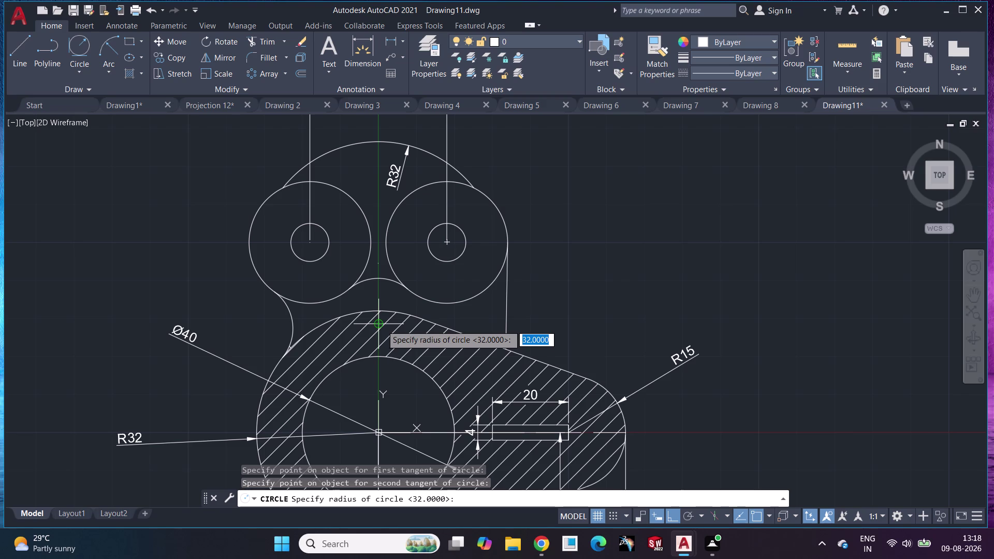
text(32)
key(Return)
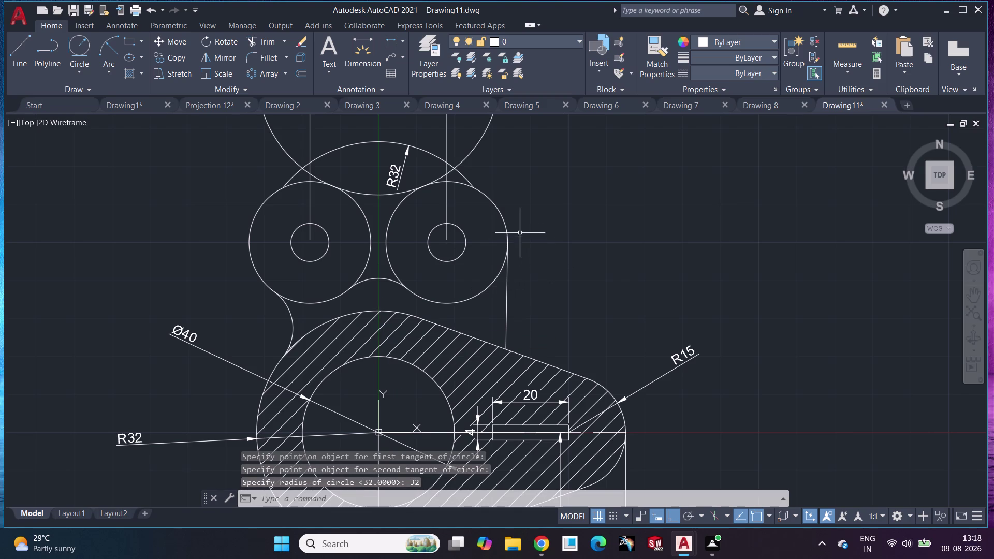
Undo seven times, removing the new circle, R32 dimension, trims and large circle.
key(ctrl+z)
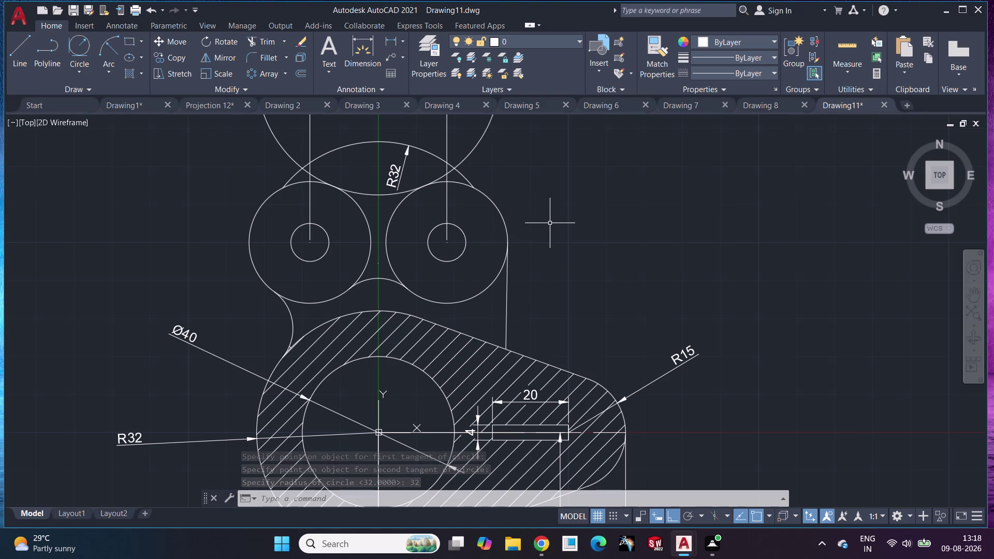
key(ctrl+z)
key(ctrl+z)
key(ctrl+z)
key(ctrl+z)
key(ctrl+z)
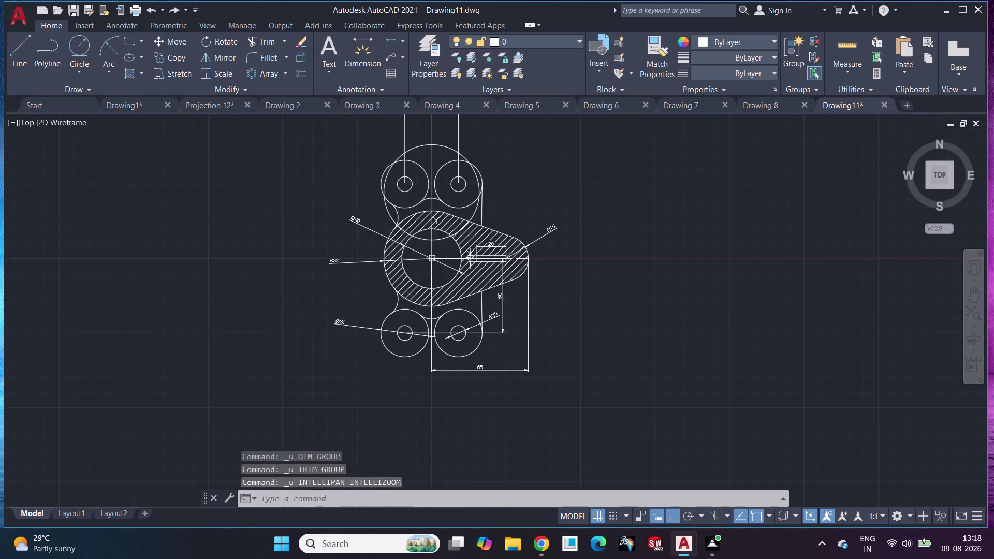
key(ctrl+z)
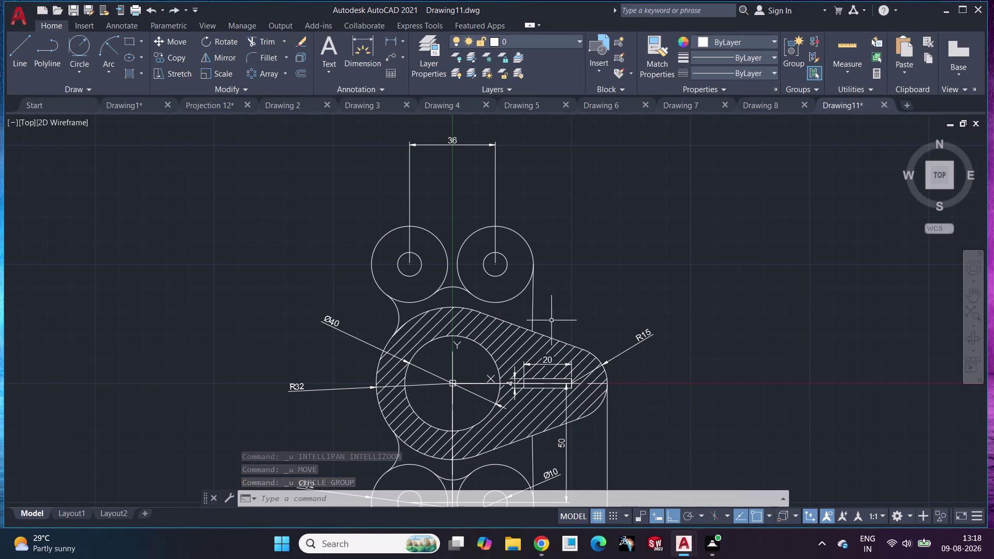
scroll(up, 3)
middle_drag(544, 318, 606, 335)
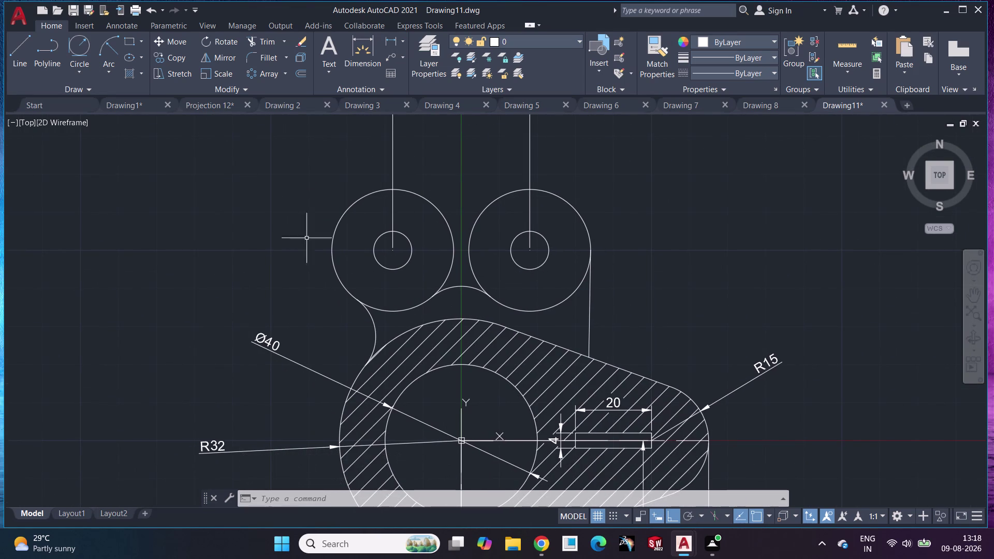
click(82, 48)
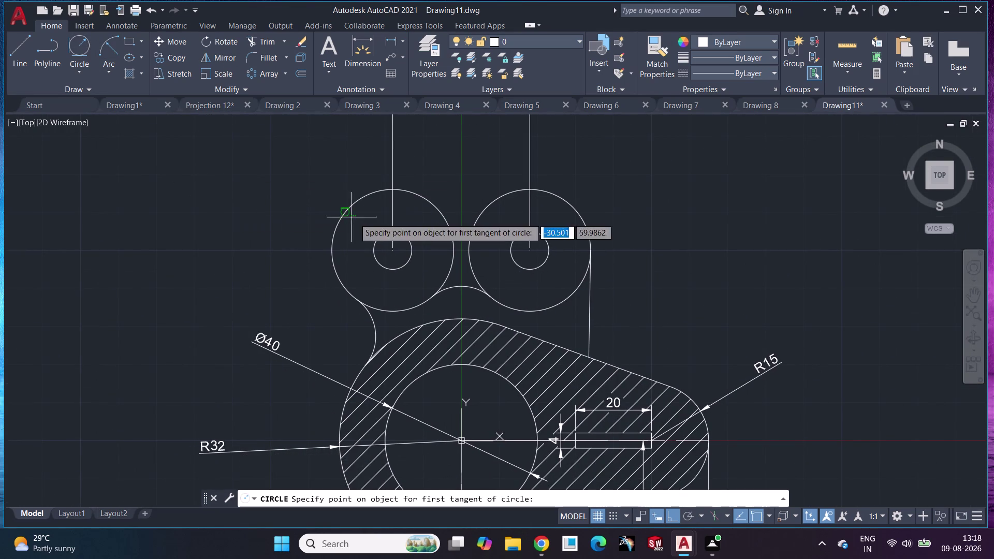
click(337, 224)
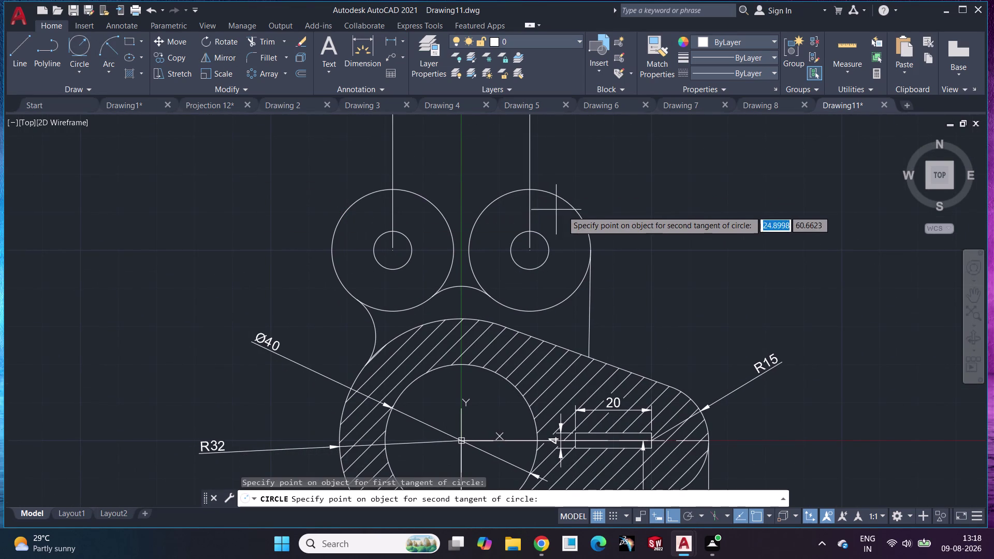
click(578, 215)
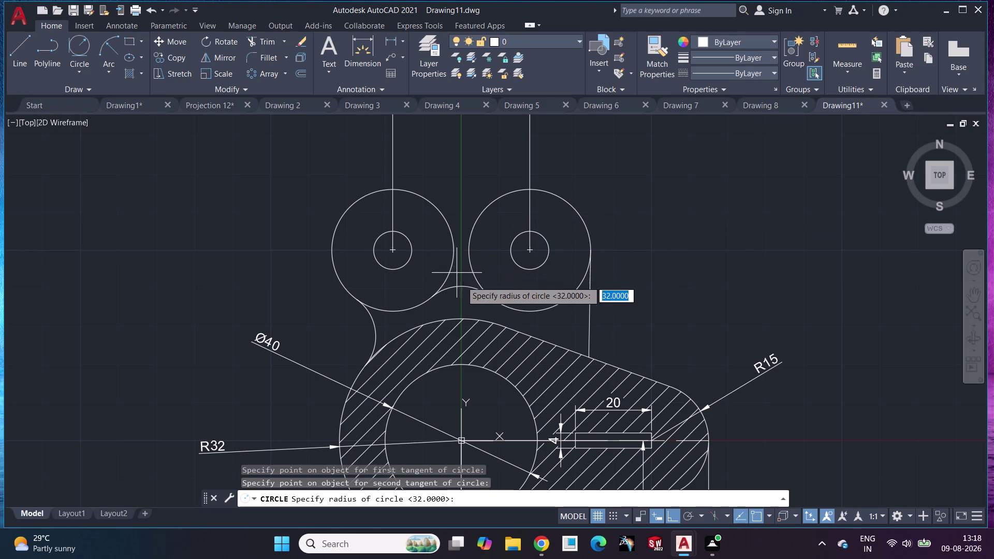
text(32)
key(Return)
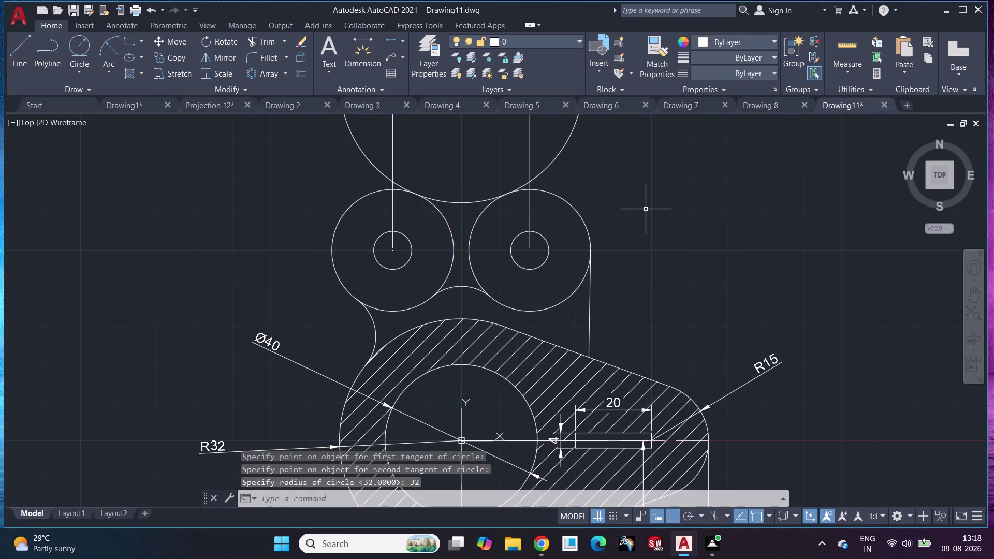
key(Escape)
key(ctrl+z)
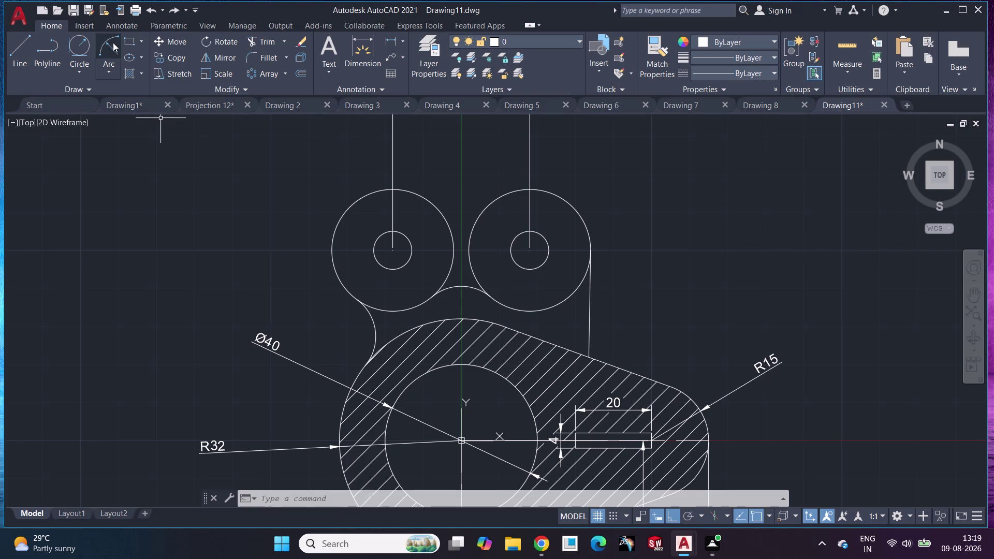
click(86, 45)
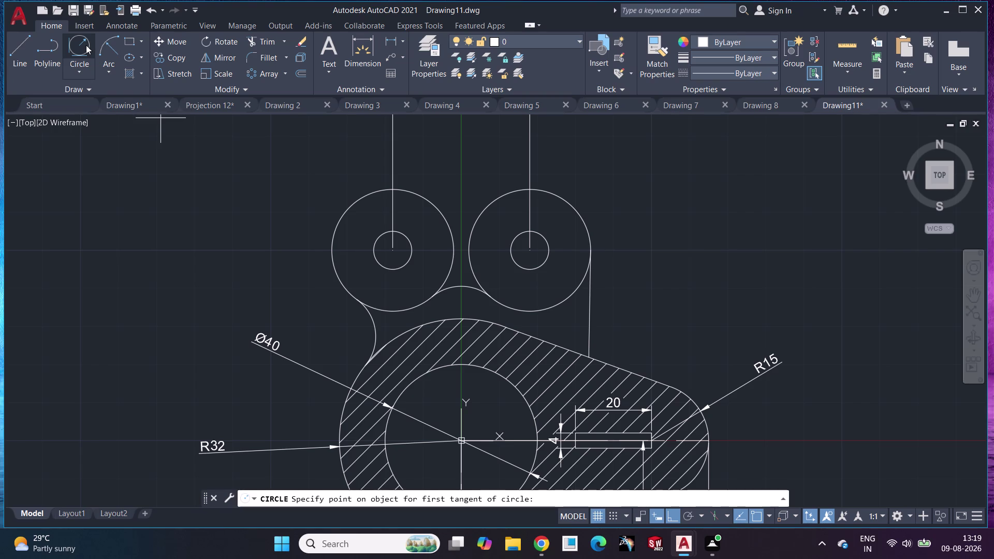
key(Escape)
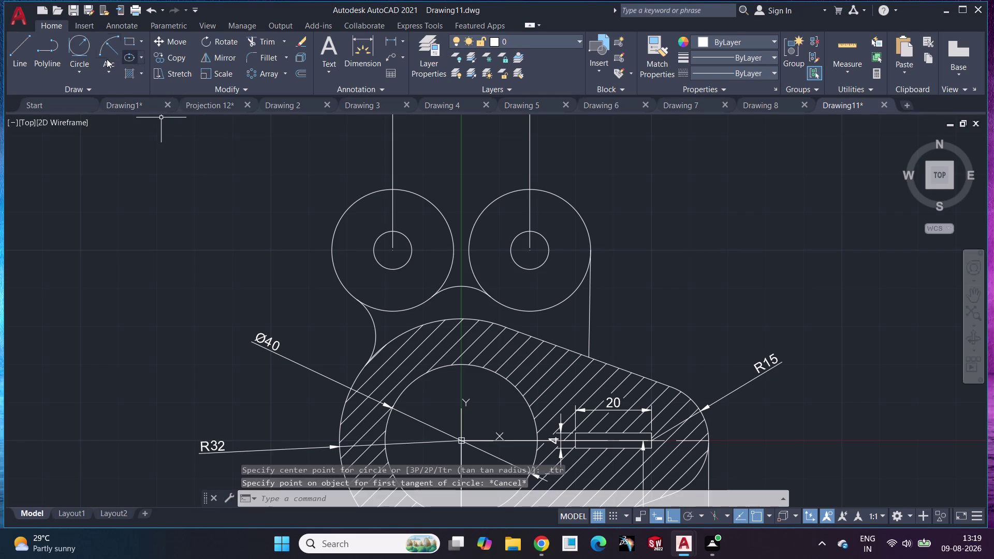
click(93, 78)
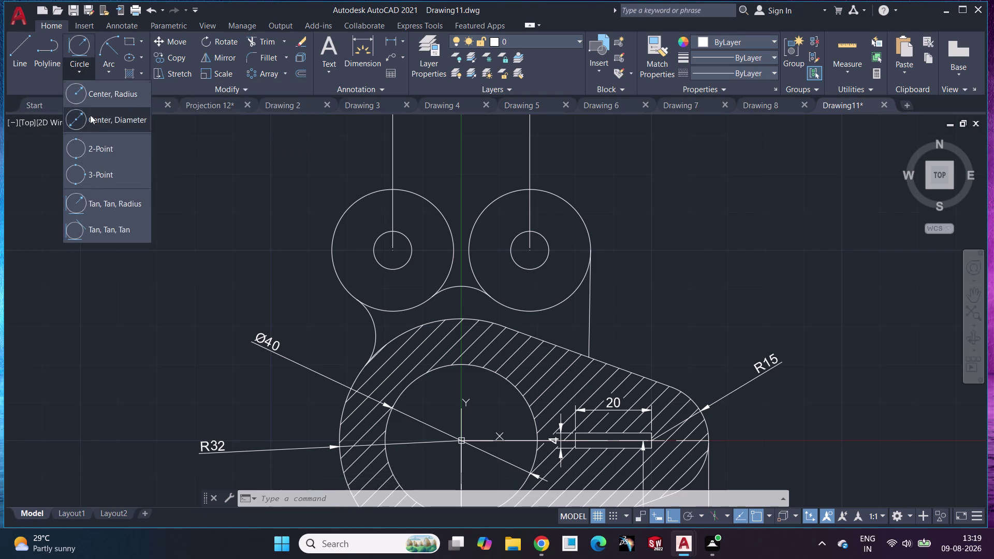
click(90, 149)
click(354, 201)
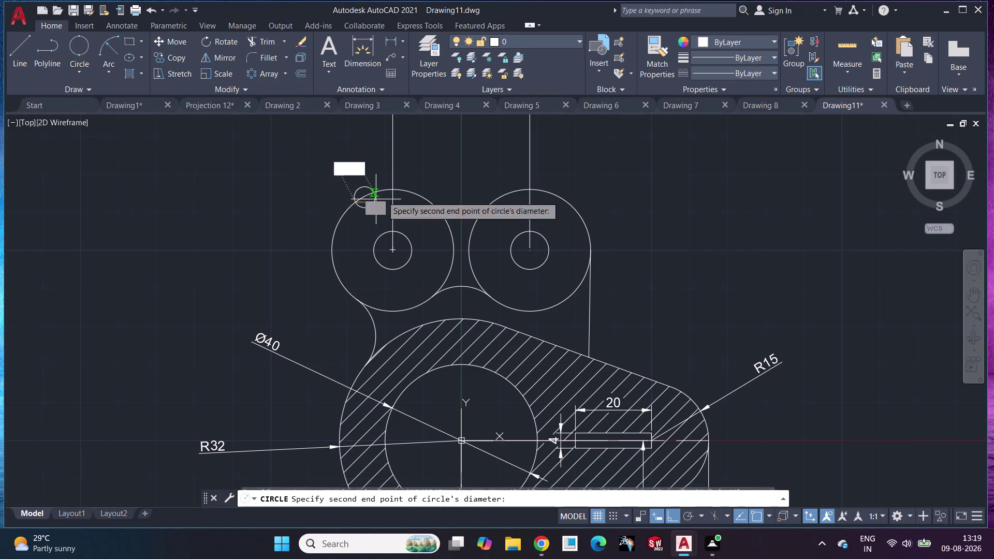
click(571, 208)
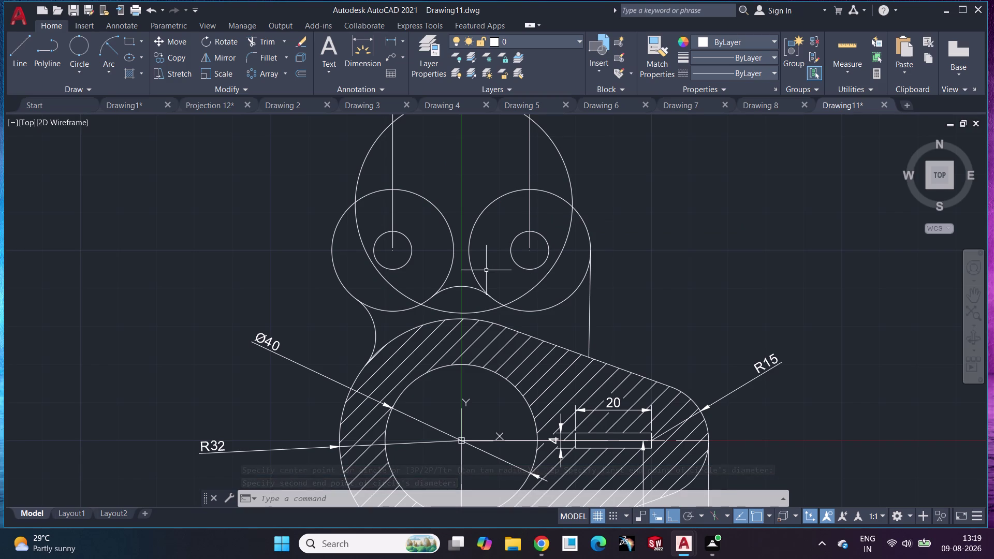
key(Escape)
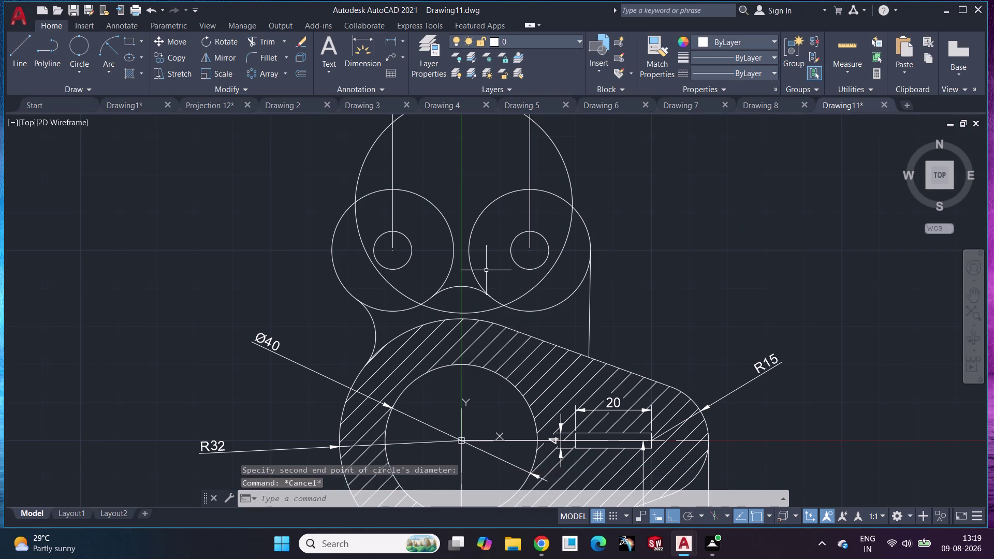
key(ctrl+z)
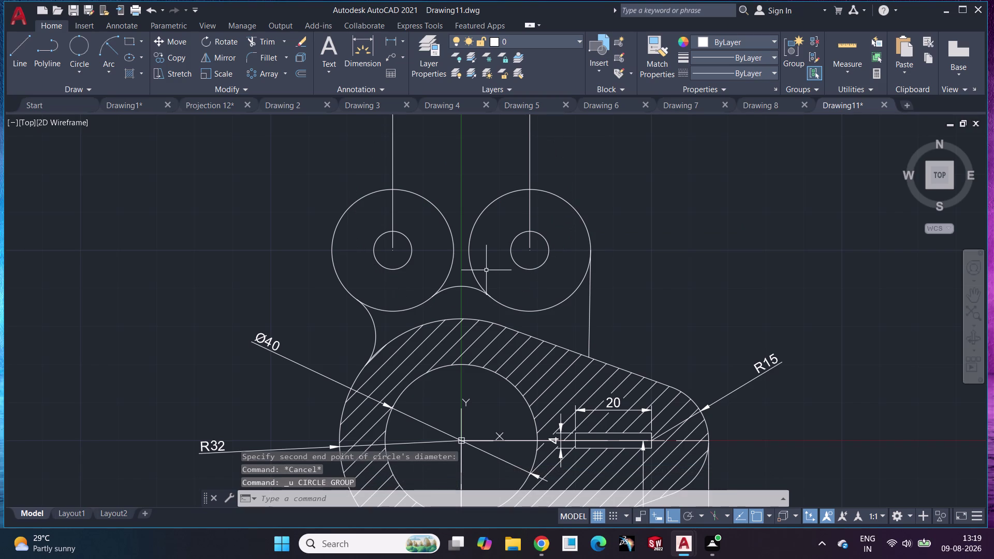
click(90, 74)
click(101, 209)
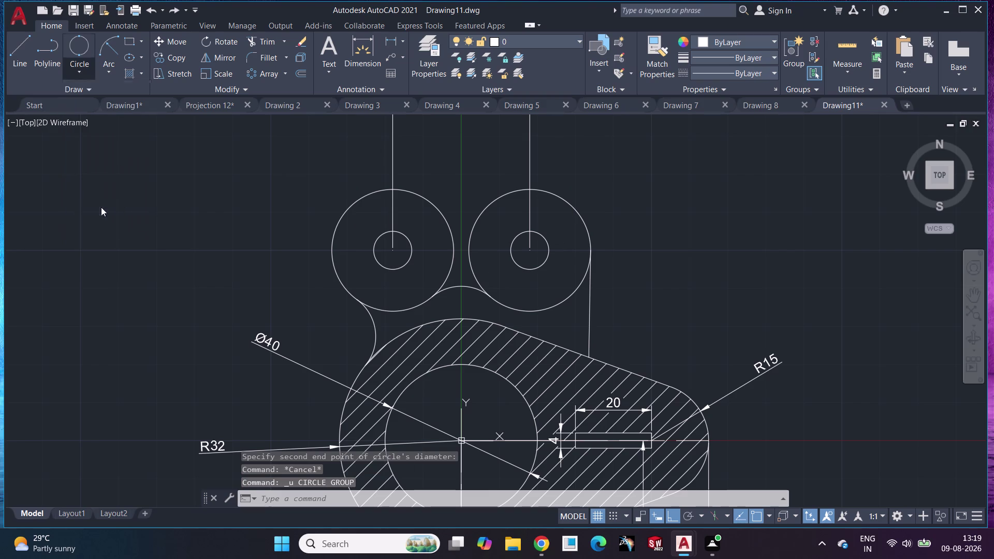
click(343, 215)
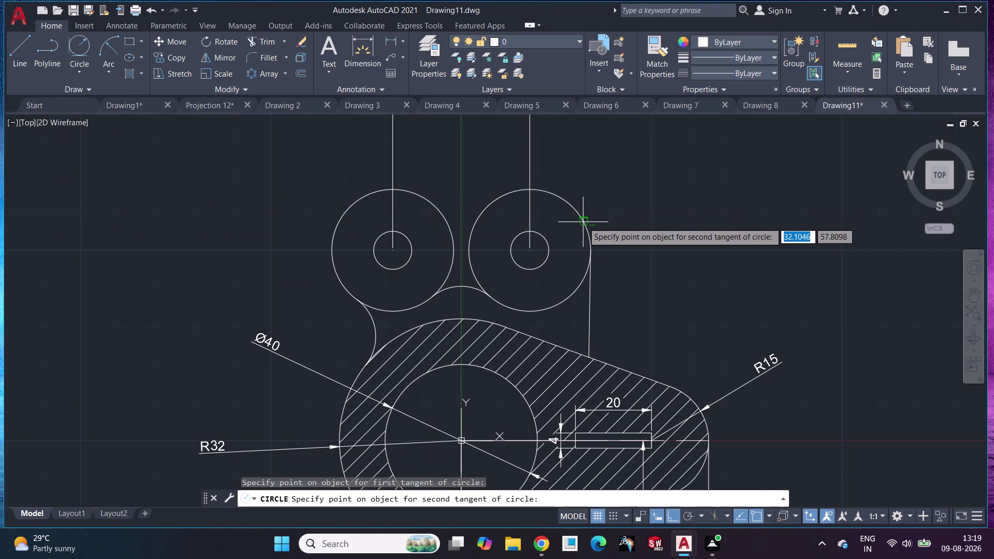
Finish an R32 tangent circle on the right flange circle, then undo it.
click(583, 222)
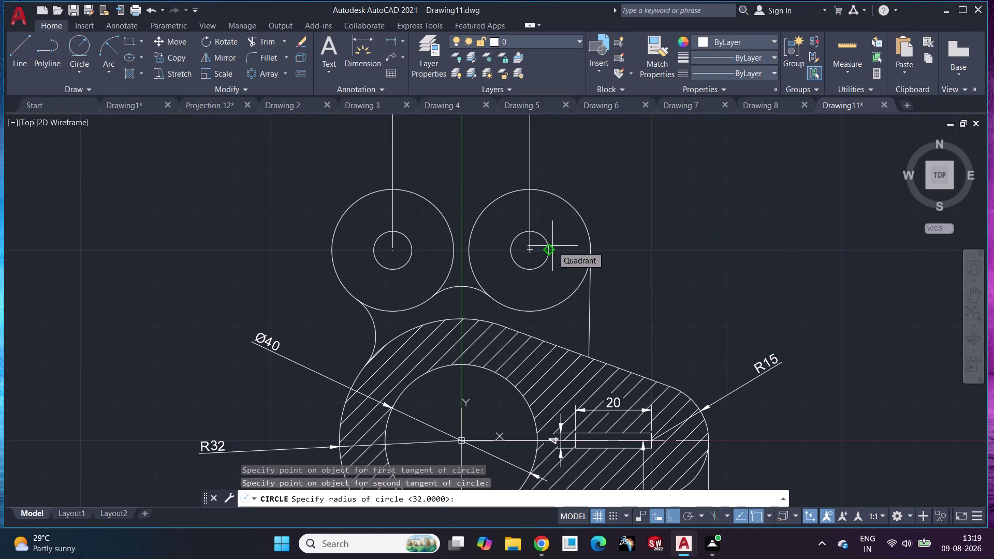
key(3)
key(2)
key(Return)
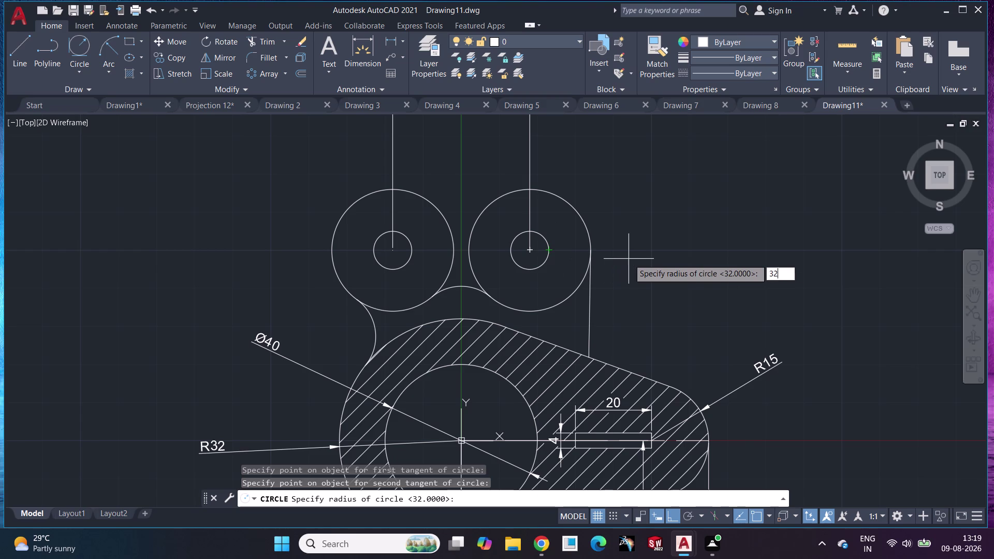
middle_drag(563, 250, 608, 362)
scroll(down, 3)
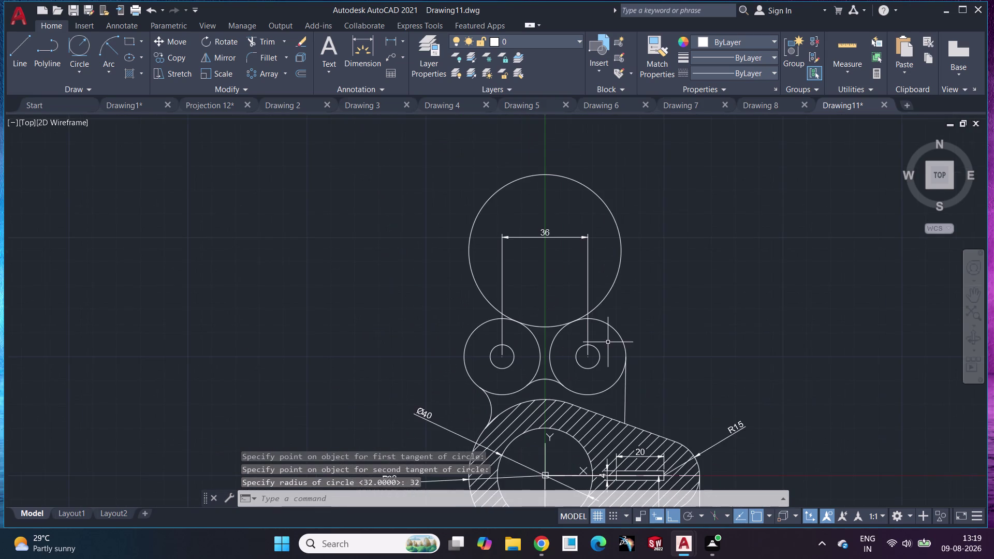
middle_drag(608, 343, 564, 289)
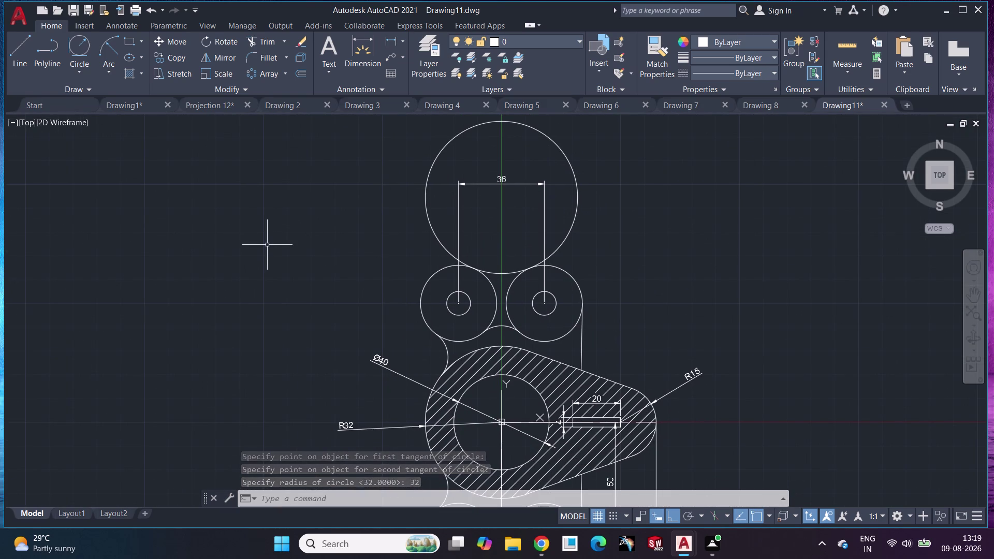
key(ctrl+z)
key(ctrl+z)
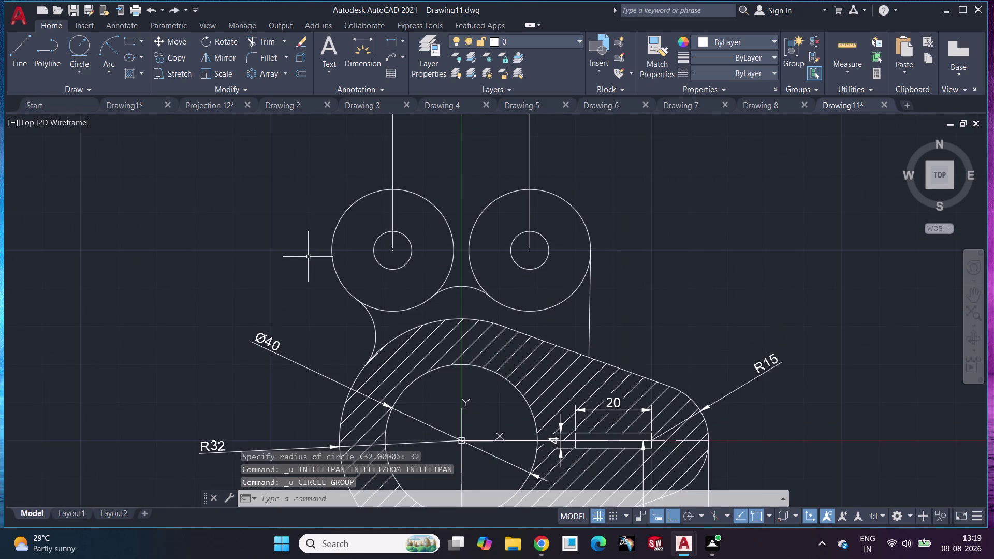
Draw another R32 circle tangent to both flange circles, delete it, and open Arc options.
click(80, 56)
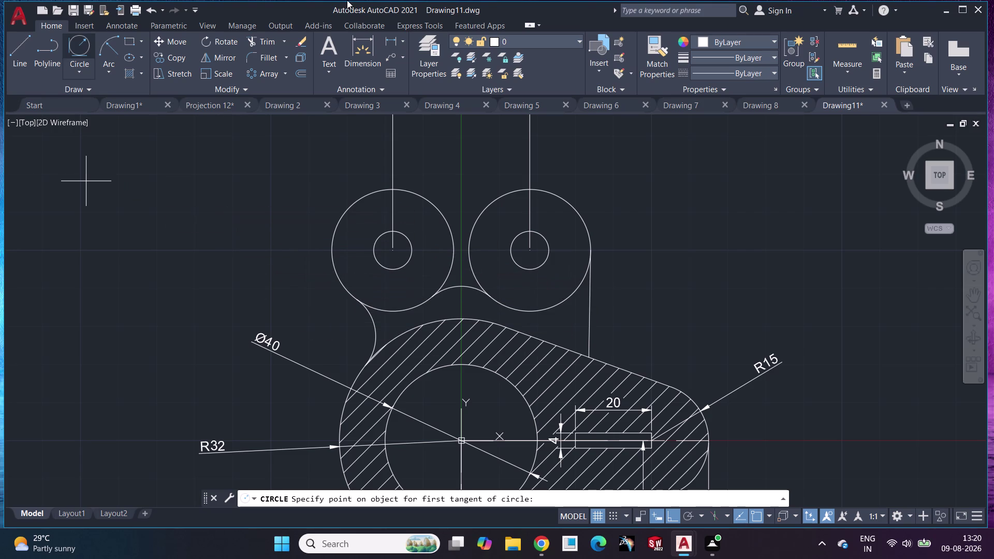
click(335, 268)
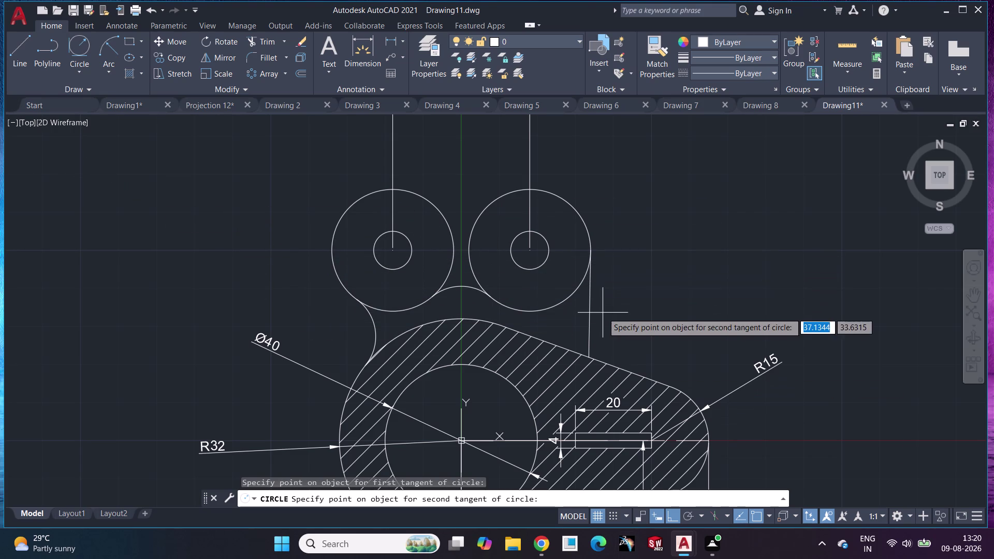
click(585, 276)
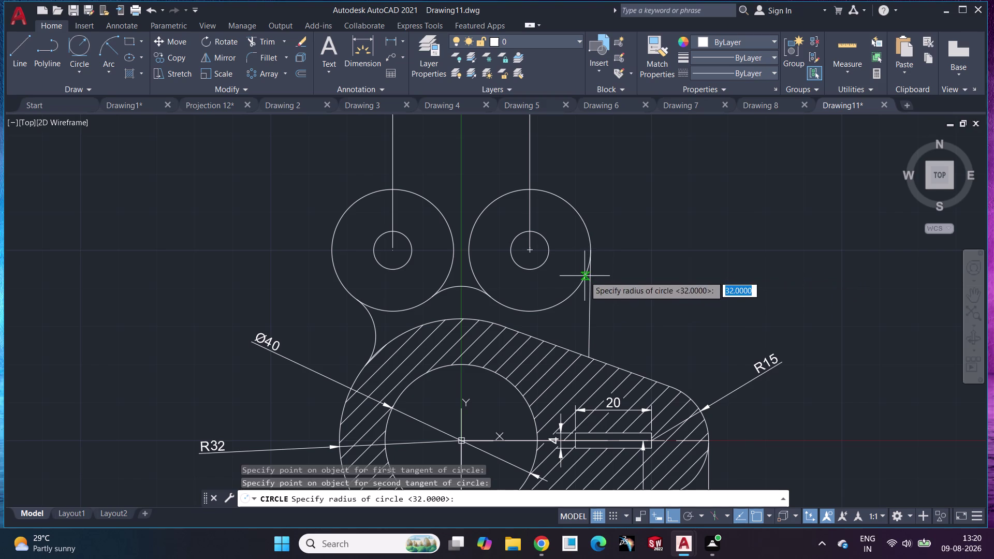
text(32)
key(Return)
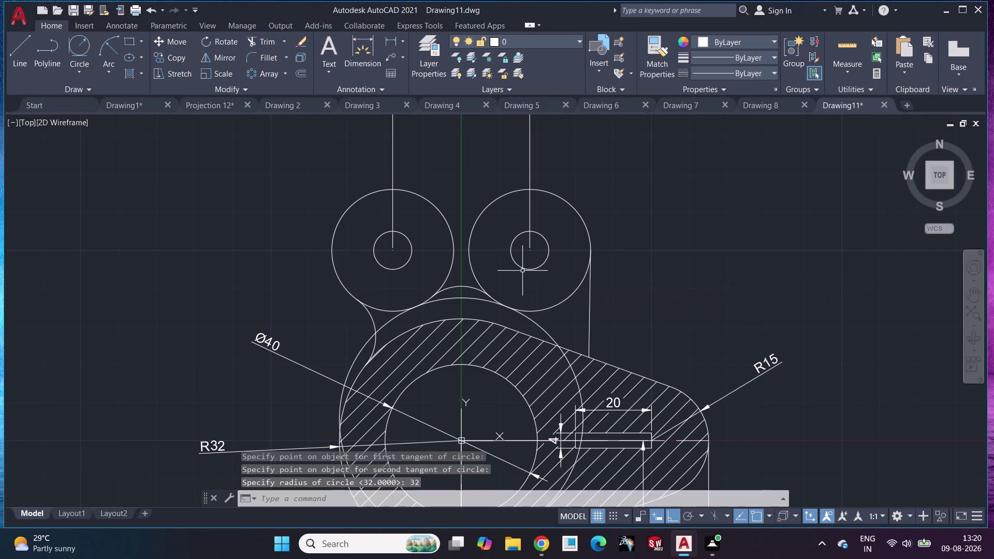
click(480, 301)
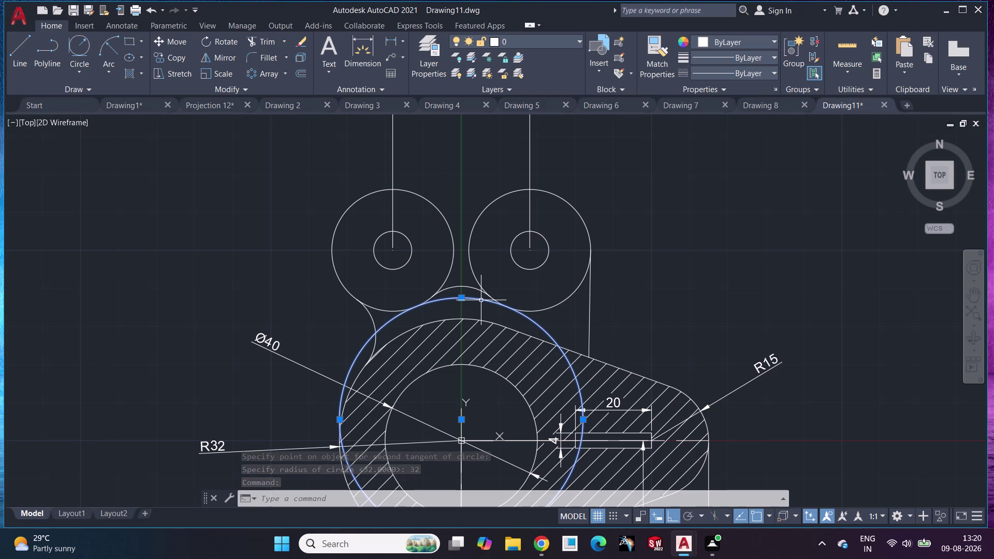
key(Delete)
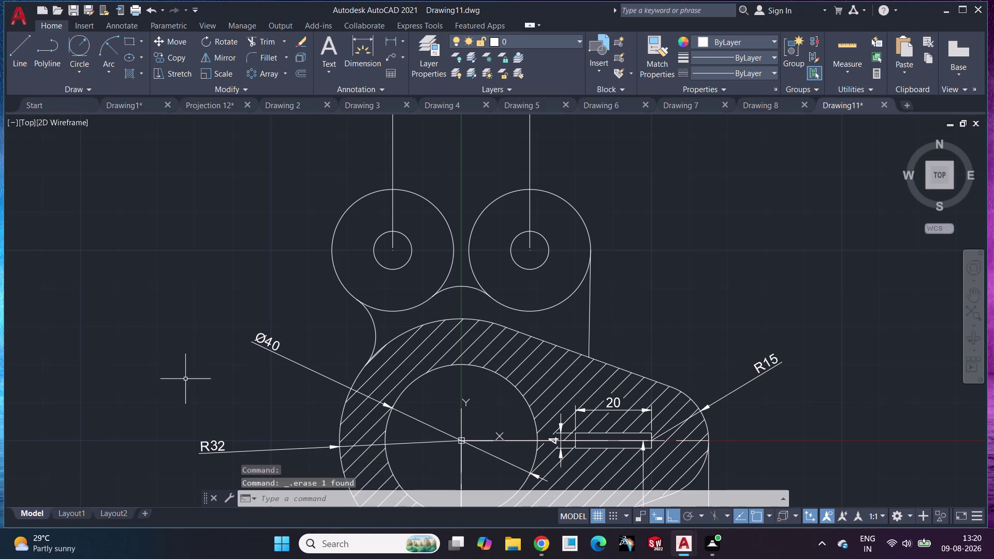
click(111, 67)
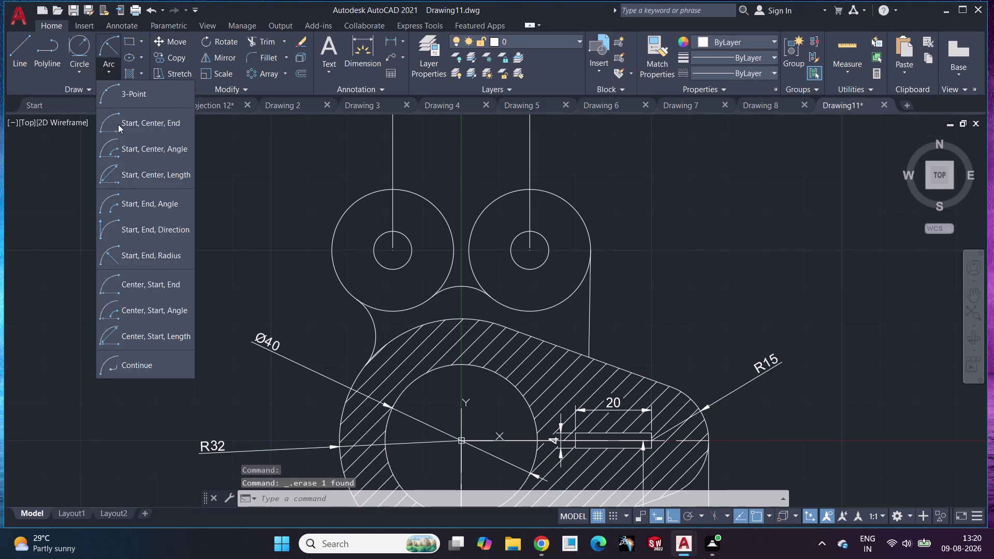
Try a Start, End, Angle arc of 32 across the flanges, then cancel and undo.
click(168, 215)
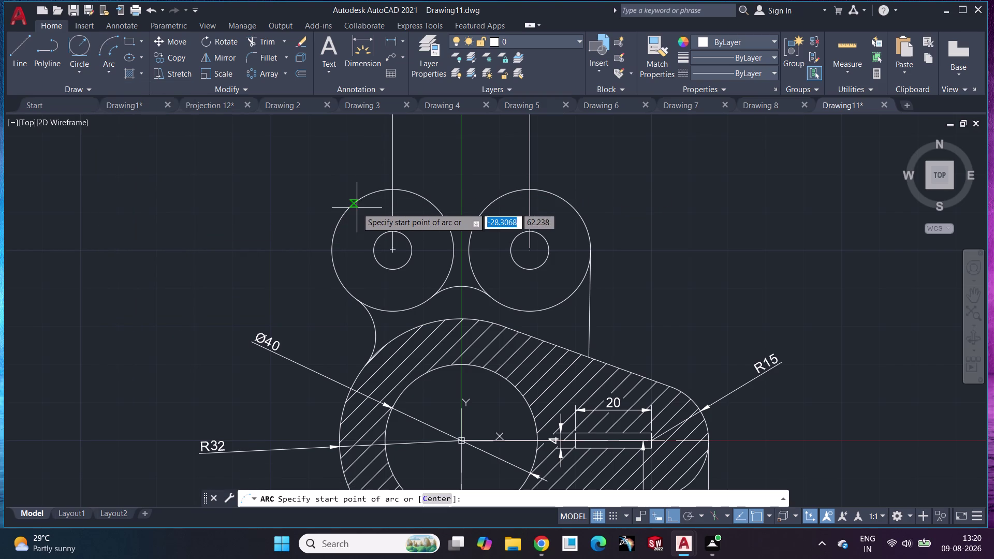
click(357, 202)
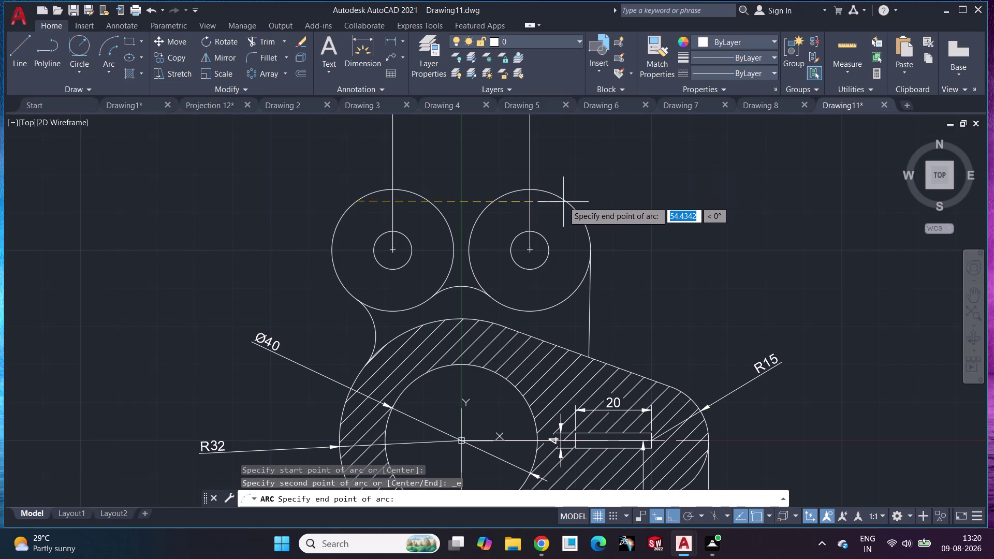
click(564, 202)
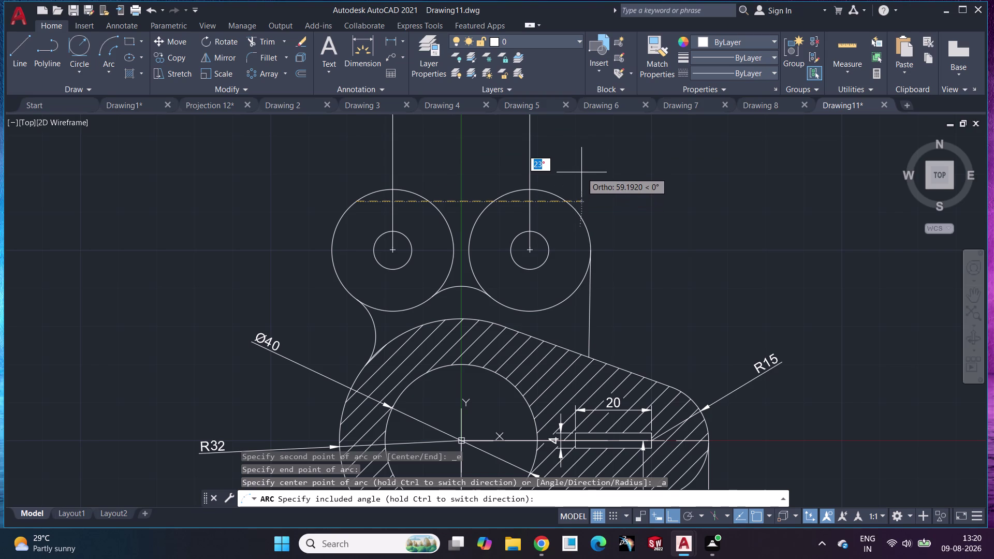
text(32)
key(Return)
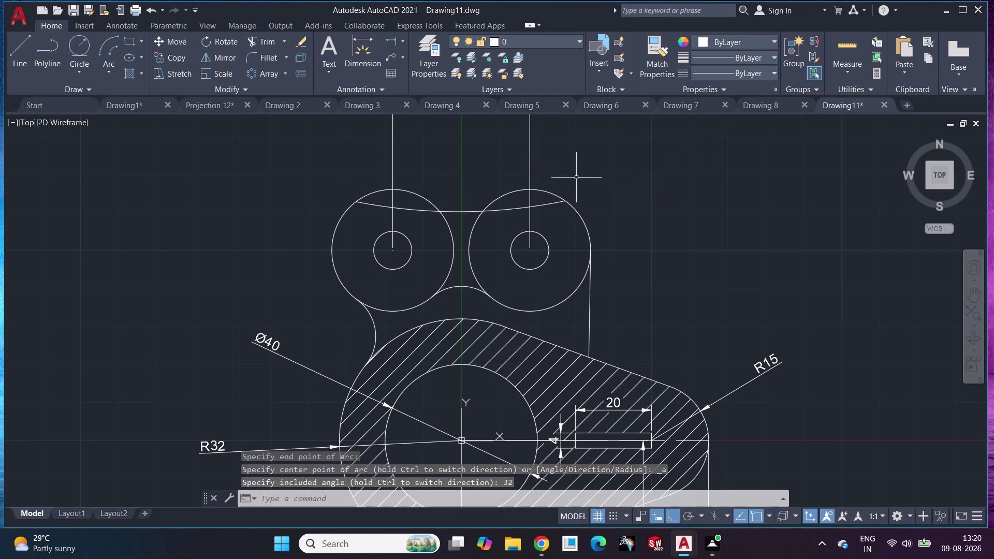
drag(470, 214, 473, 193)
key(Escape)
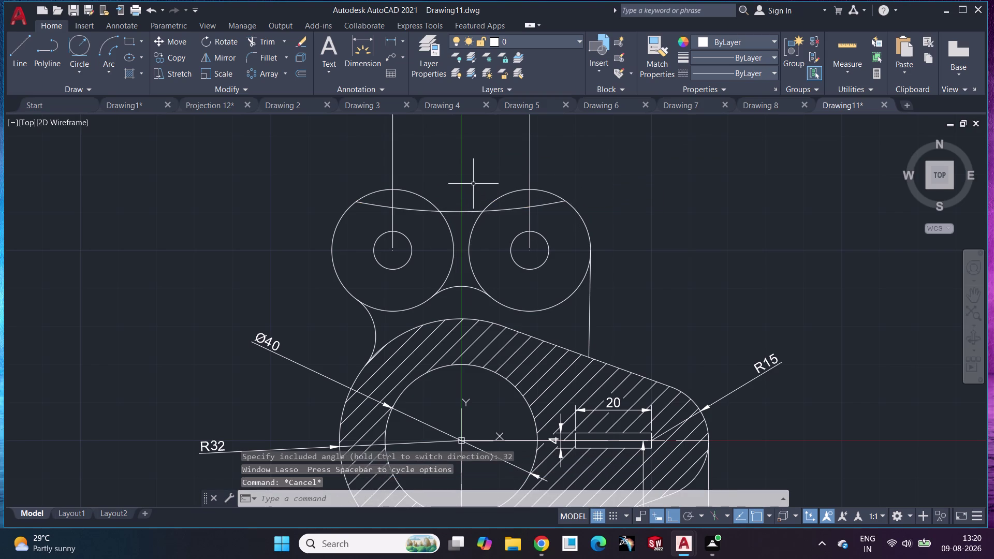
key(ctrl+z)
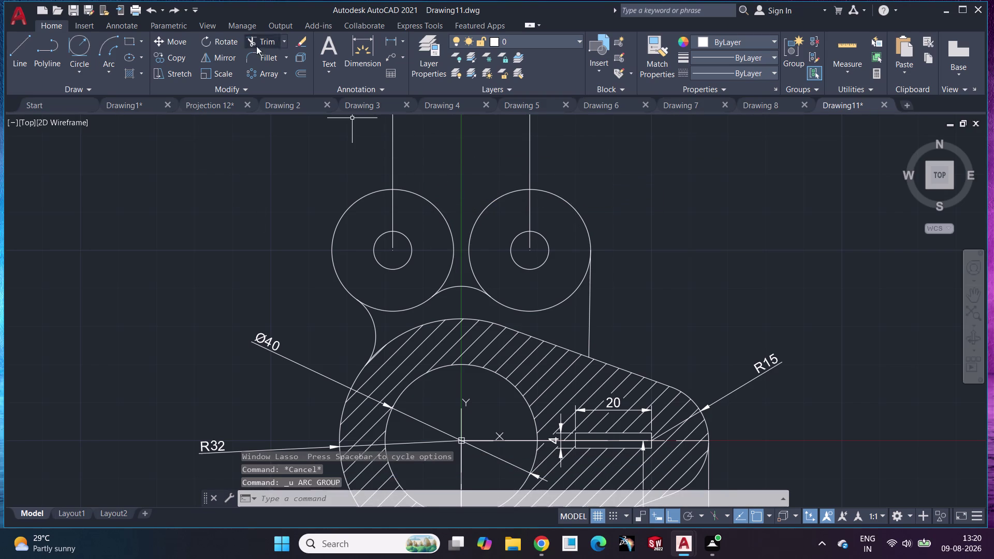
Draw a Start, End, Radius arc of radius 32 across the upper circles and select it.
click(111, 70)
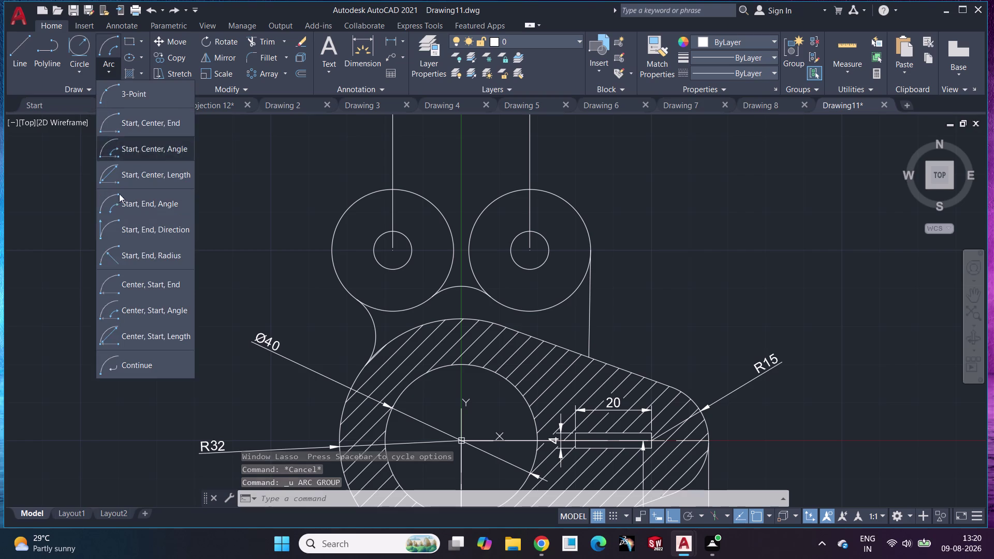
click(121, 256)
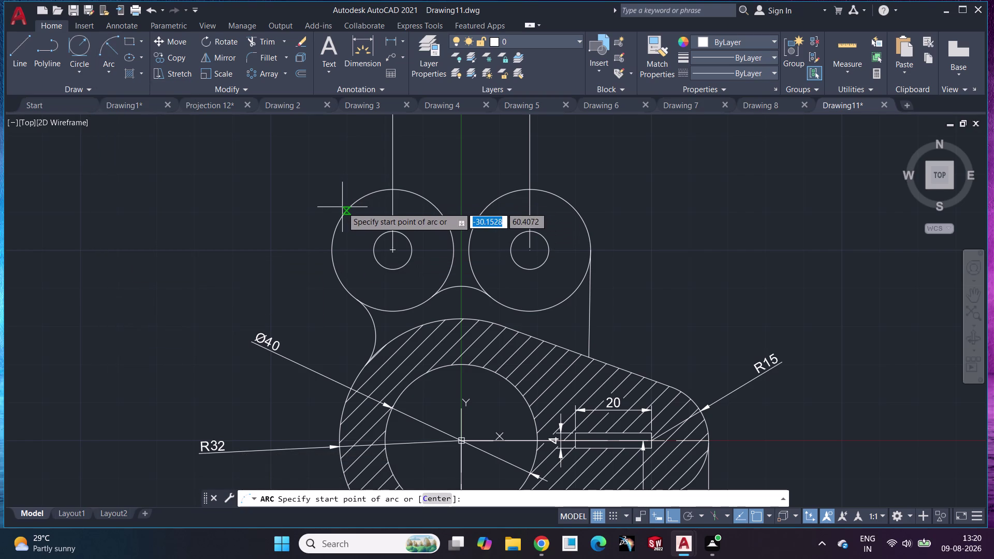
click(346, 211)
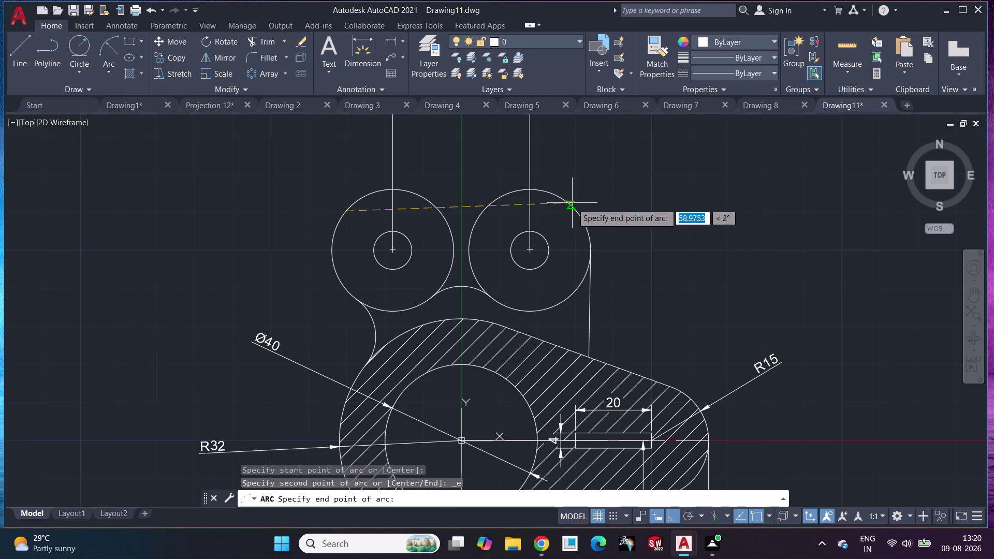
click(572, 205)
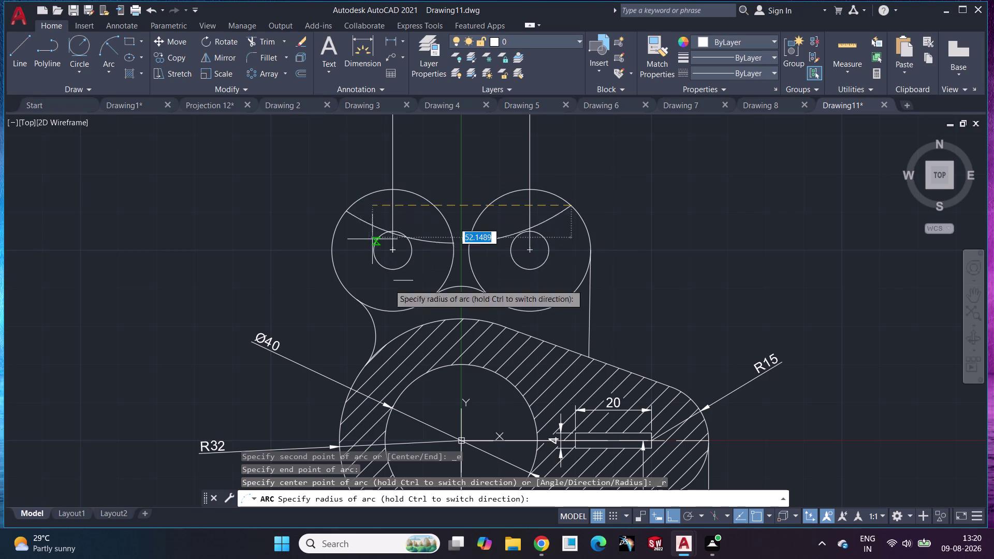
key(Escape)
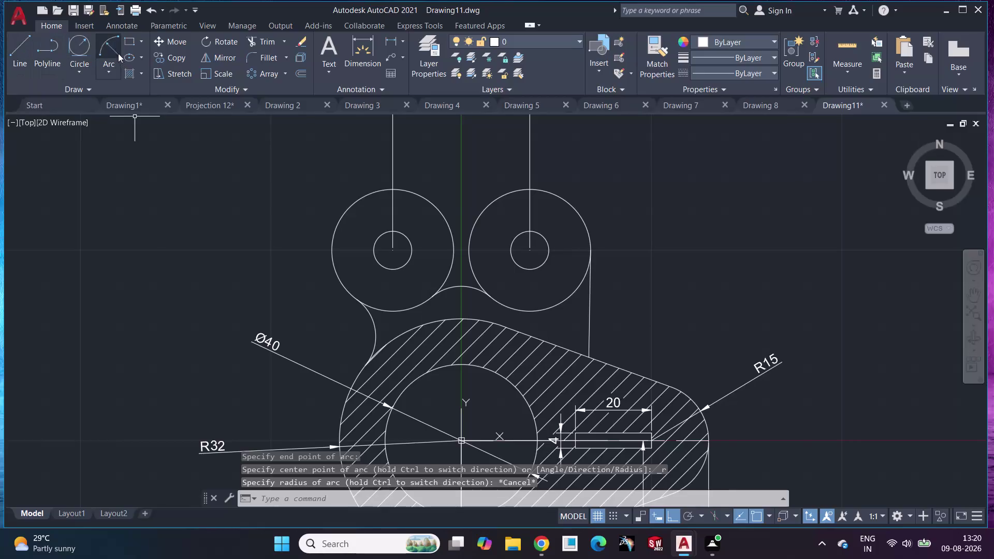
click(112, 45)
click(568, 204)
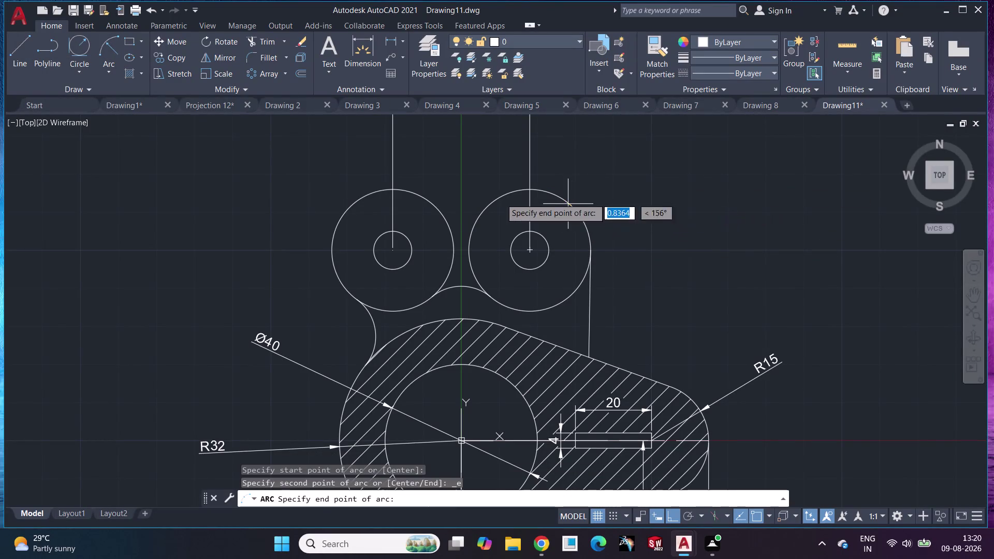
click(352, 207)
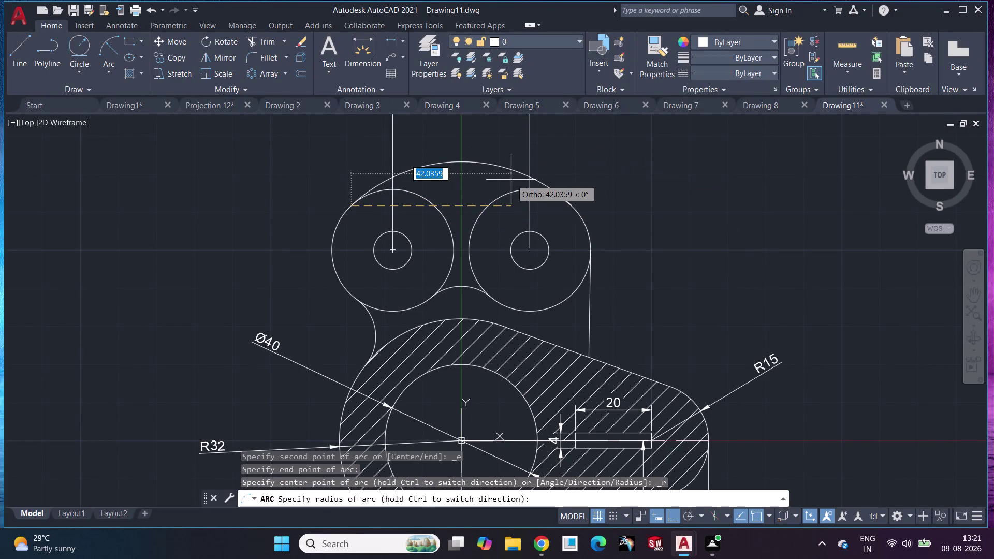
text(32)
key(Return)
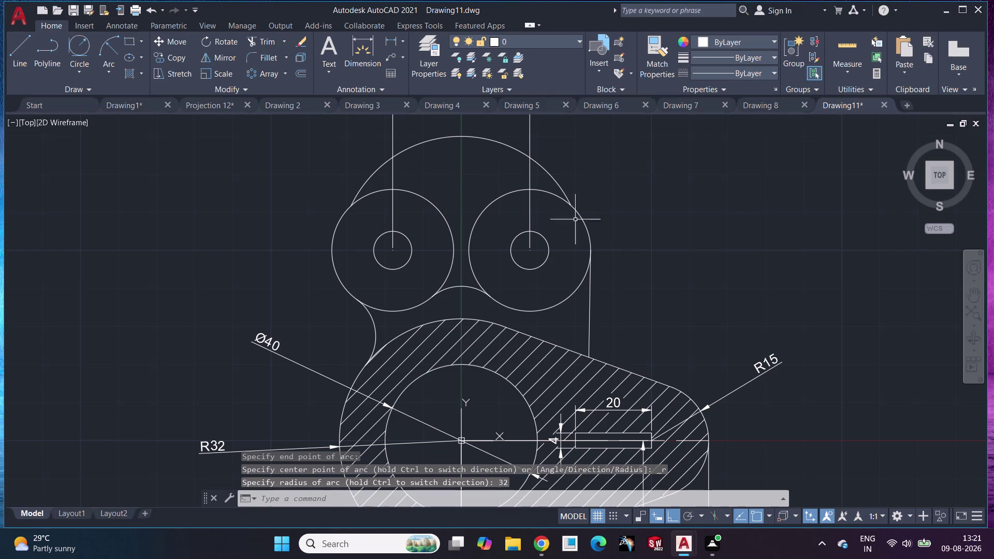
click(444, 139)
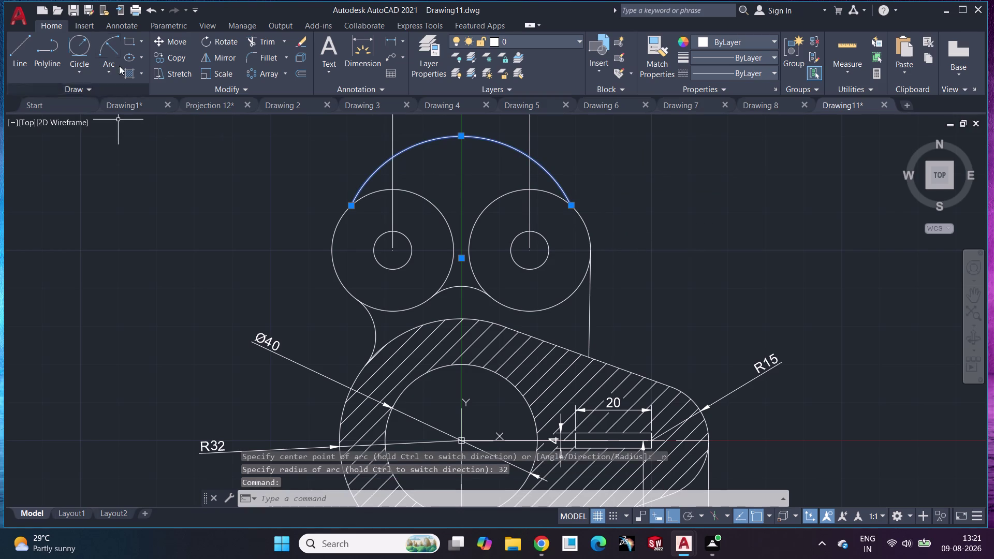
click(212, 60)
Mirror the R32 arc about the horizontal centre line, keeping the original.
middle_drag(369, 188, 370, 60)
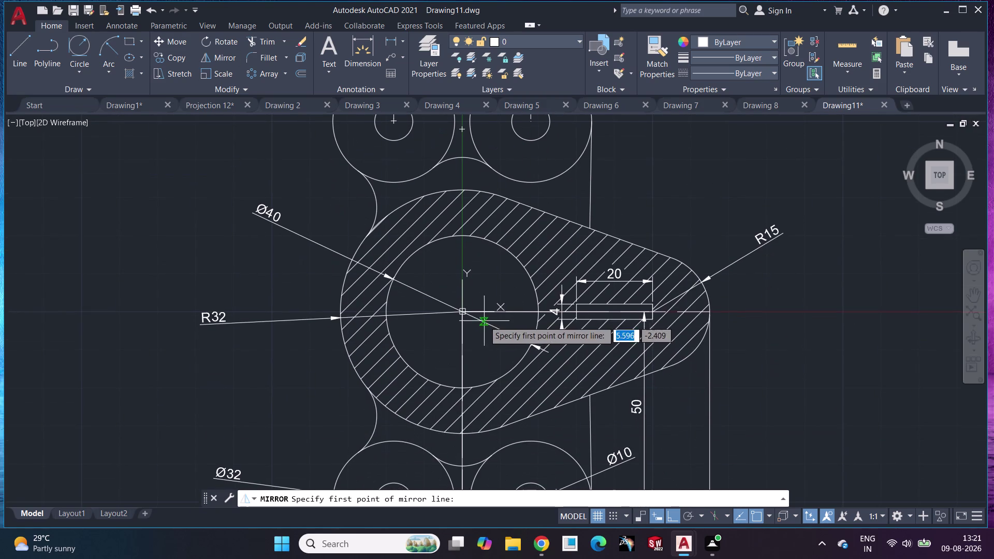
click(465, 314)
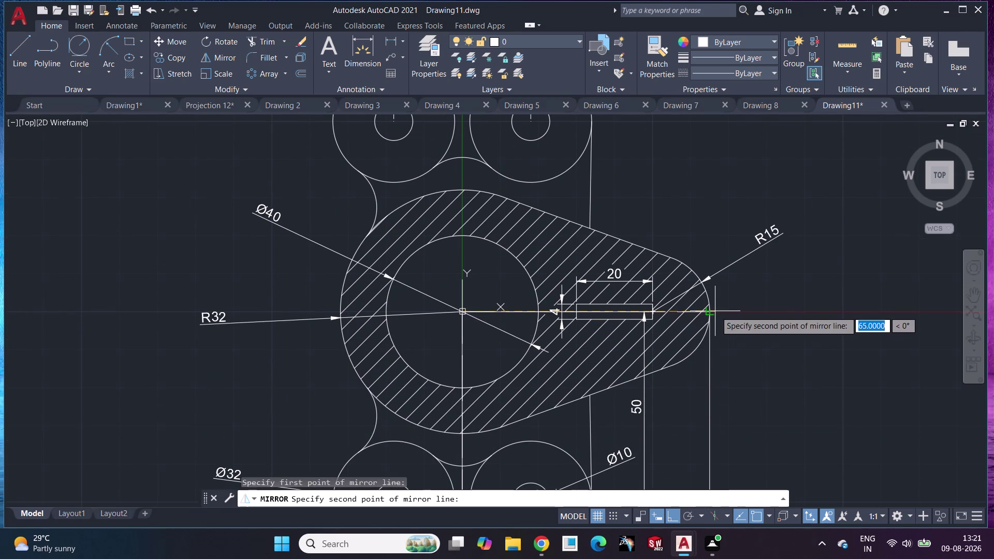
click(708, 314)
drag(734, 356, 708, 314)
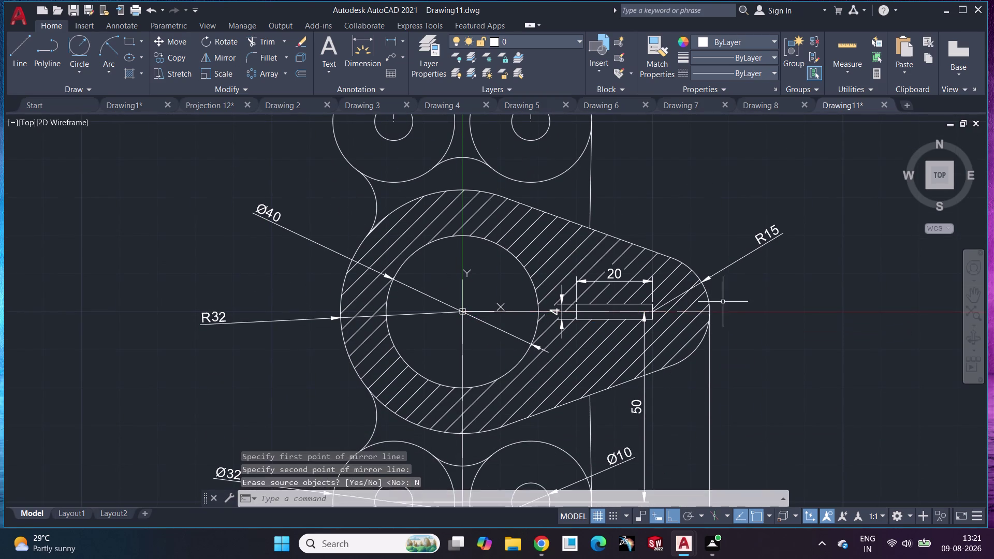
scroll(down, 3)
middle_drag(775, 311, 668, 300)
scroll(up, 3)
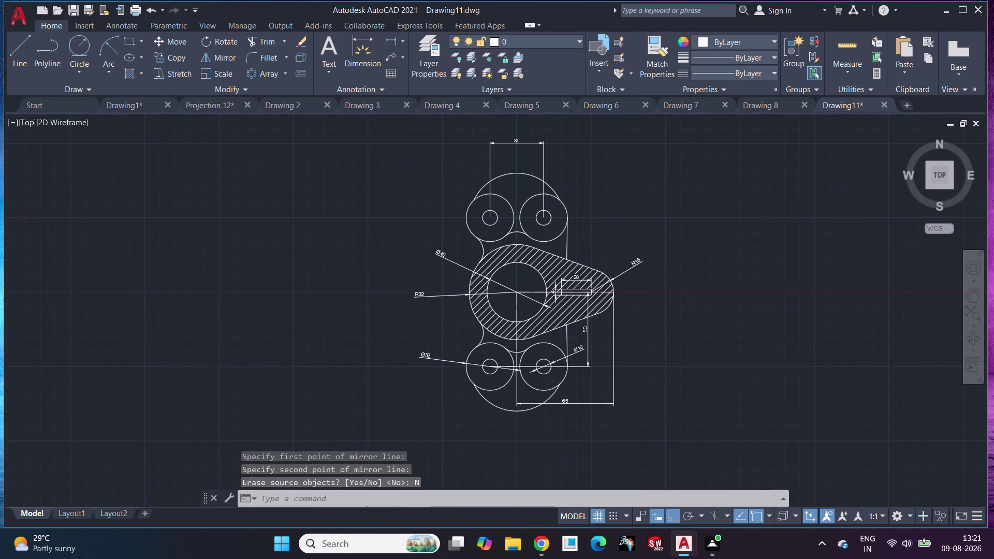
Add an R32 radius dimension to the top arc.
click(360, 55)
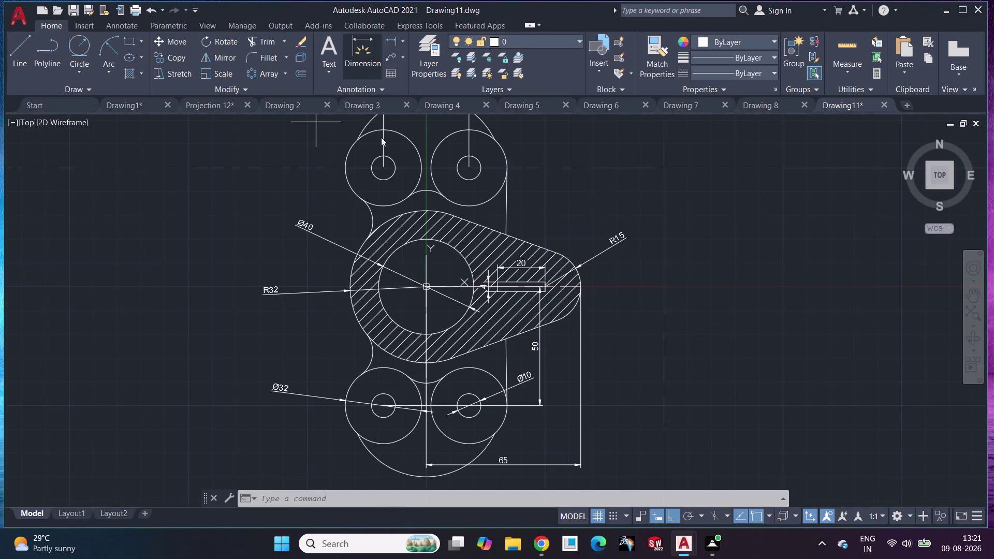
middle_drag(548, 181, 601, 282)
drag(470, 199, 460, 191)
click(246, 175)
scroll(down, 3)
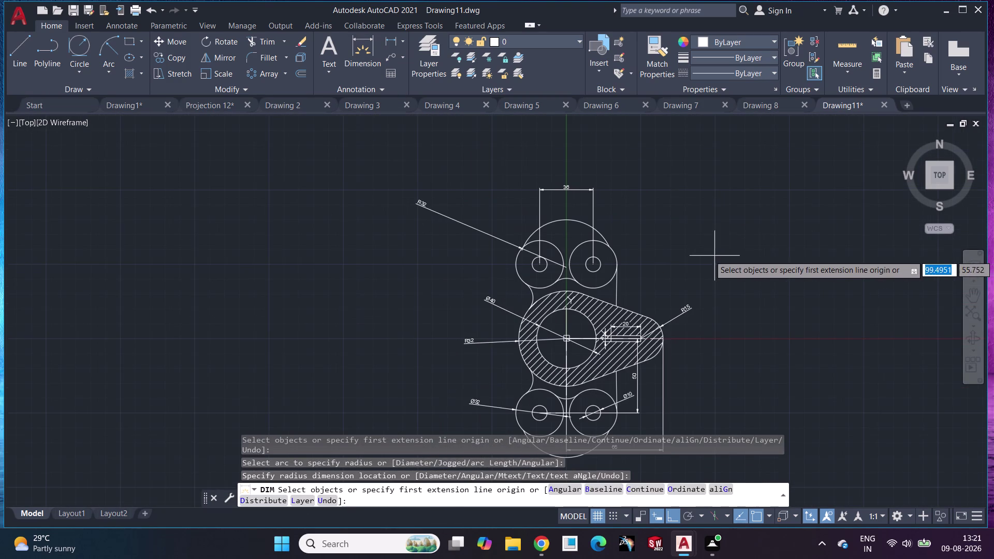
middle_drag(767, 259, 691, 231)
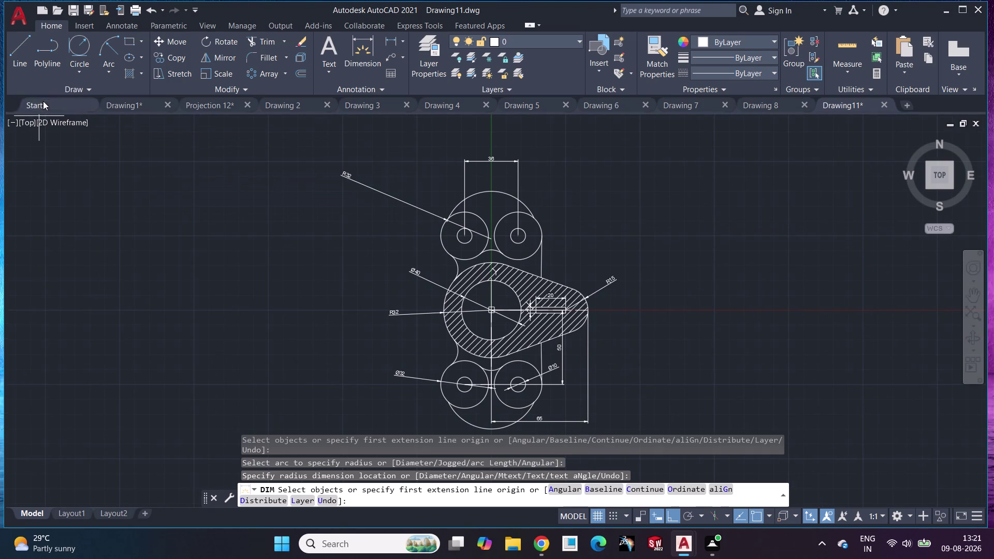
click(95, 7)
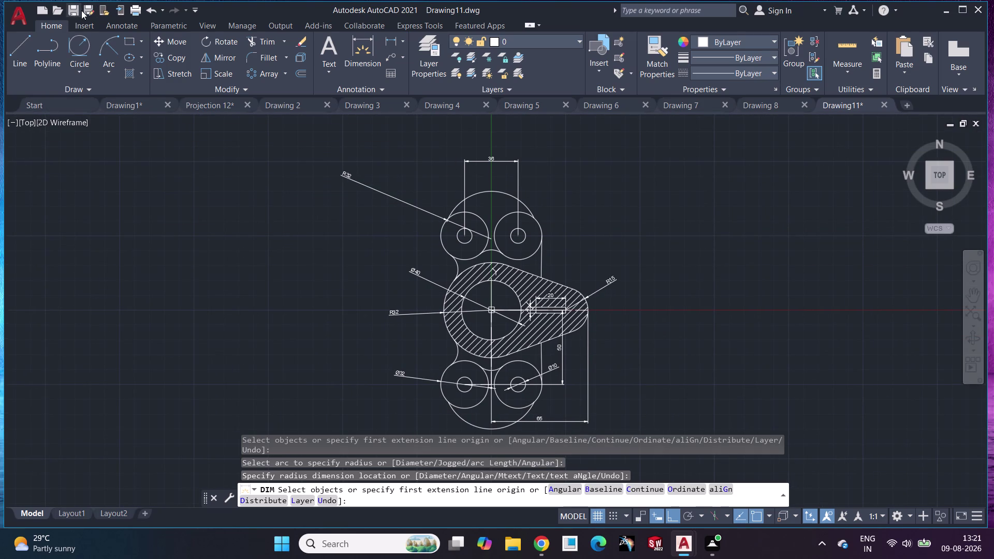
Save the part as 'Drawing 9.dwg' via Save As, then open a new drawing tab.
click(90, 5)
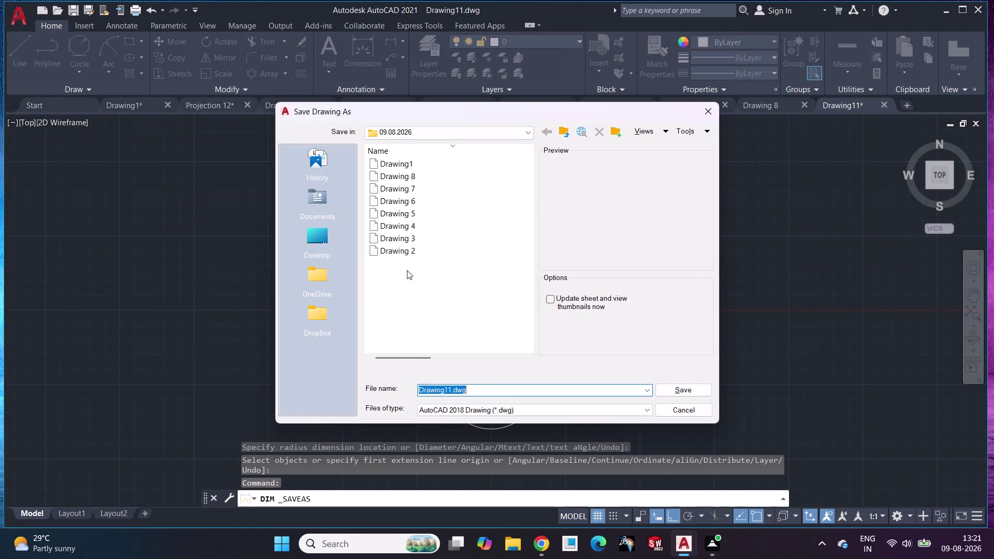
key(Left)
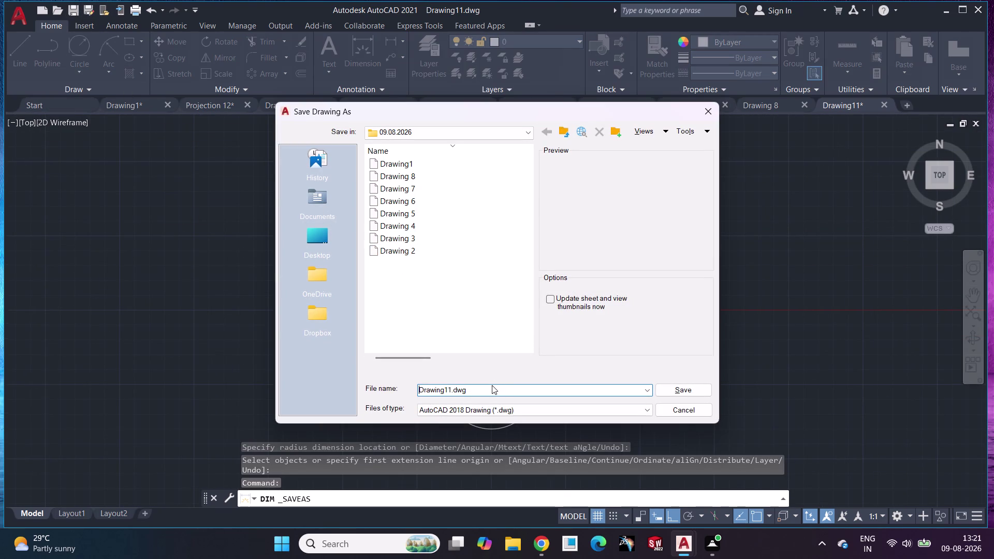
key(Right)
key(Right)
key(Right)
key(Right)
key(Right)
key(Right)
key(Right)
key(Right)
key(Right)
key(BackSpace)
key(BackSpace)
key(space)
key(9)
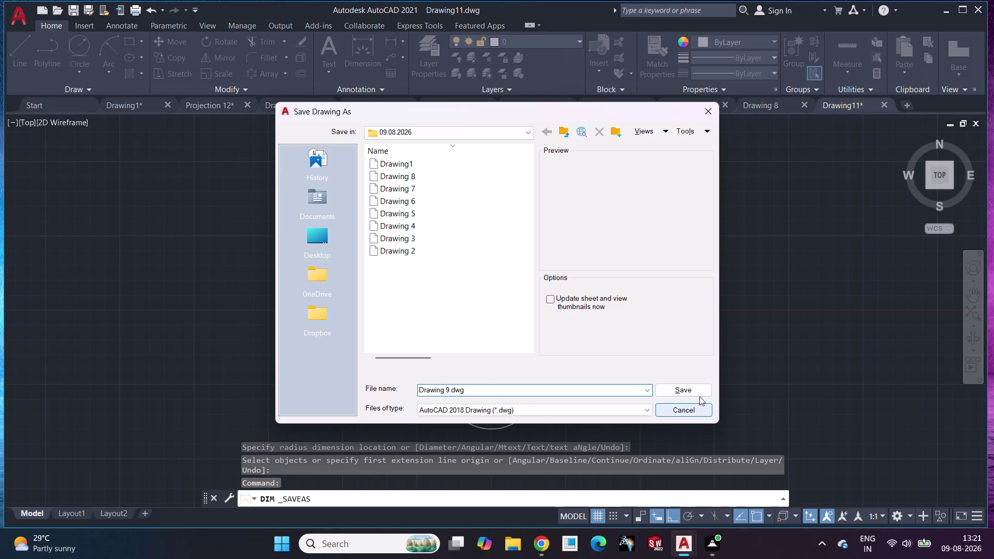
click(699, 395)
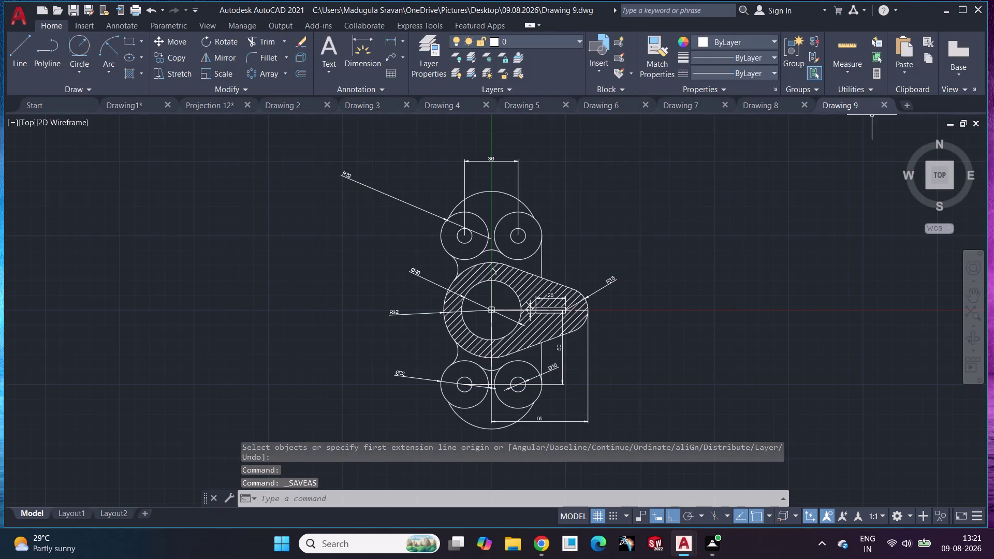
click(902, 104)
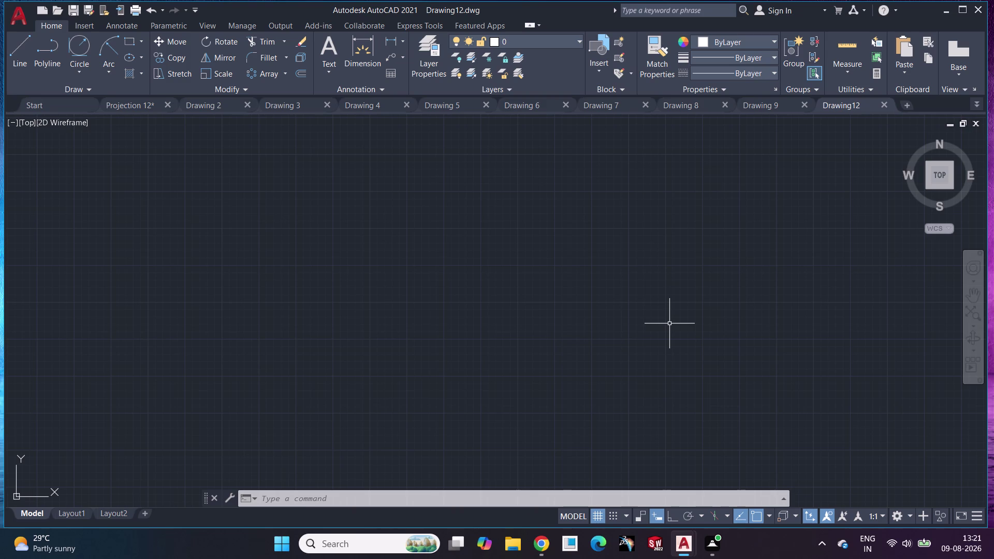
Start a circle with the C command, centred at the origin 0,0.
key(c)
key(Return)
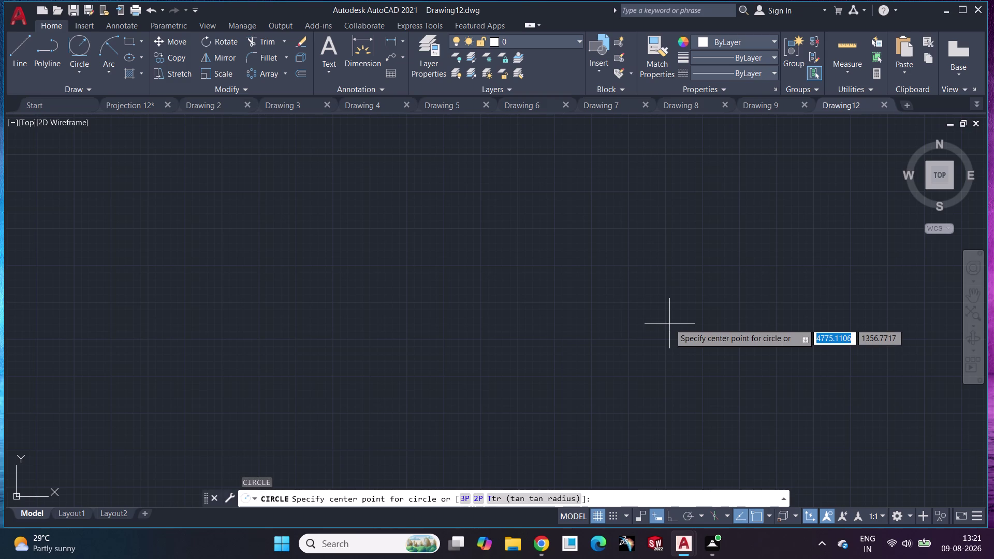
text(0,0)
key(Return)
scroll(down, 3)
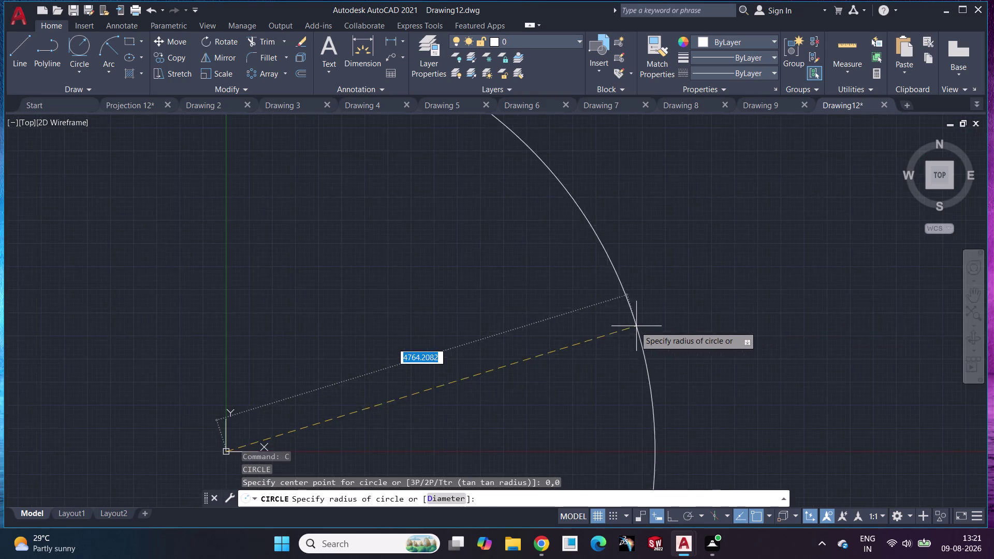
scroll(down, 3)
middle_drag(539, 338, 654, 207)
middle_drag(558, 272, 598, 263)
scroll(up, 3)
scroll(up, 3)
middle_drag(508, 279, 552, 260)
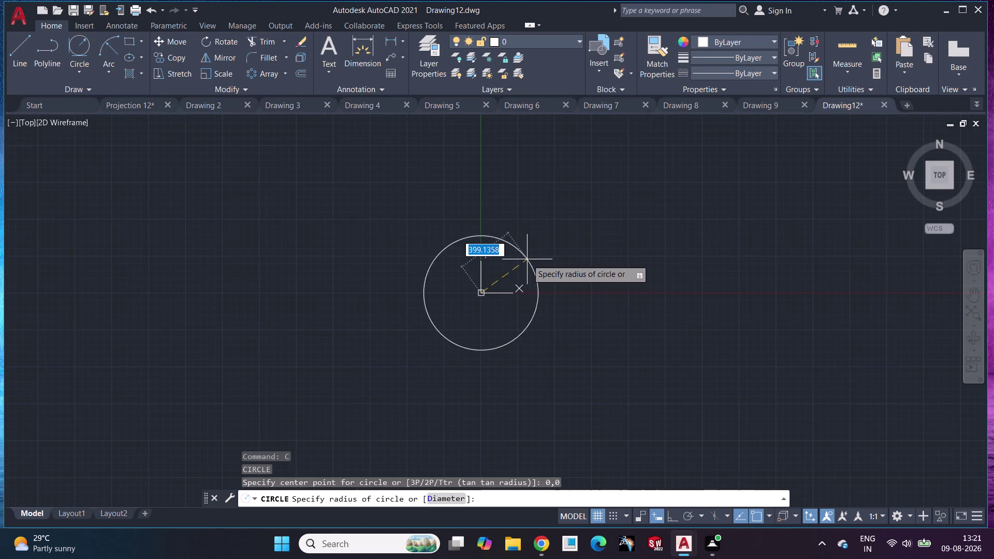
scroll(up, 3)
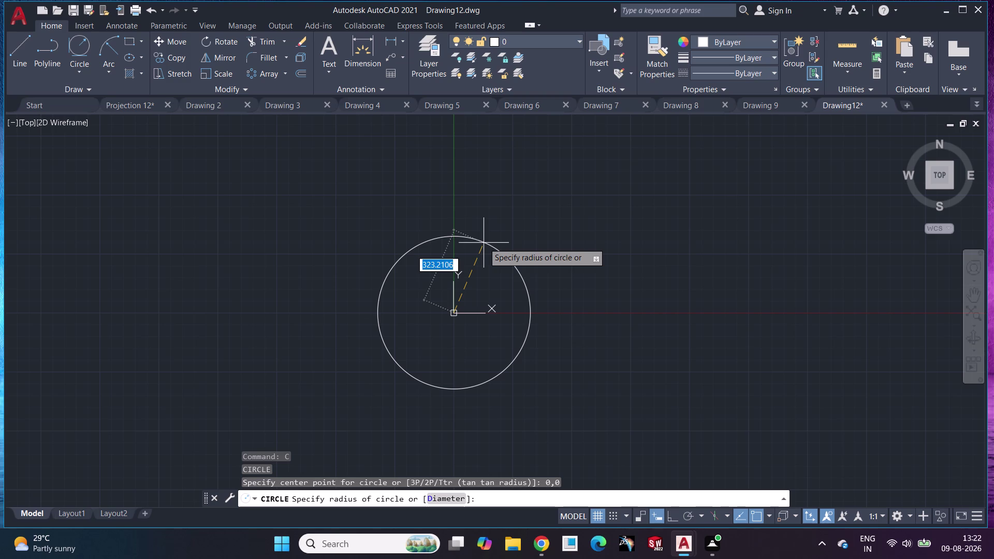
Give the circle a radius of 29 and centre it in view.
text(29)
key(Return)
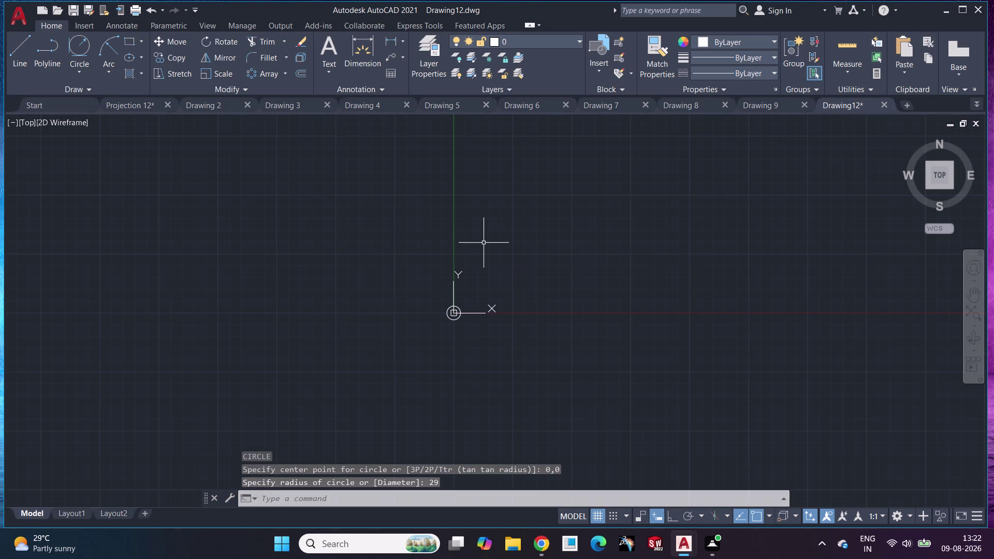
scroll(up, 3)
middle_drag(444, 367, 448, 205)
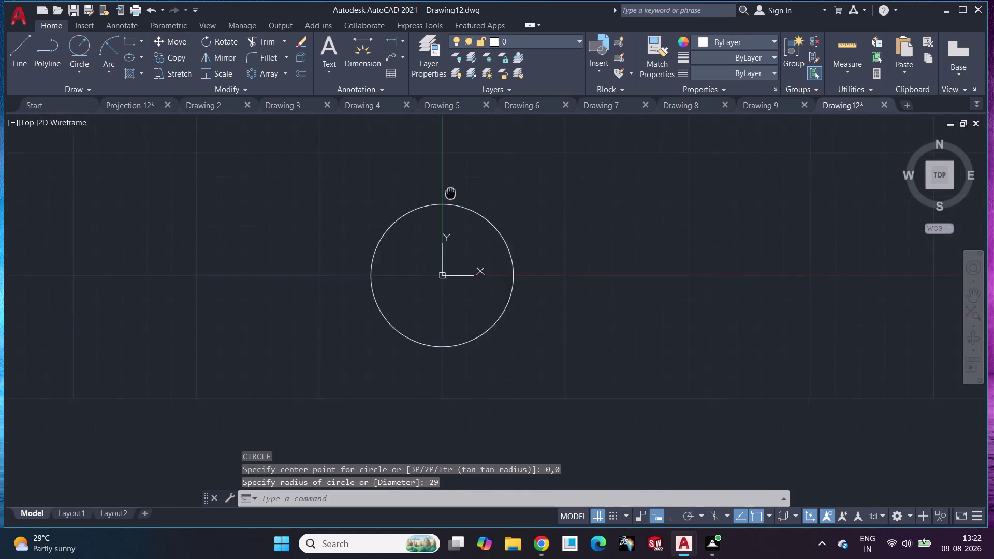
middle_drag(447, 205, 451, 183)
scroll(up, 3)
middle_drag(448, 236, 444, 312)
scroll(up, 3)
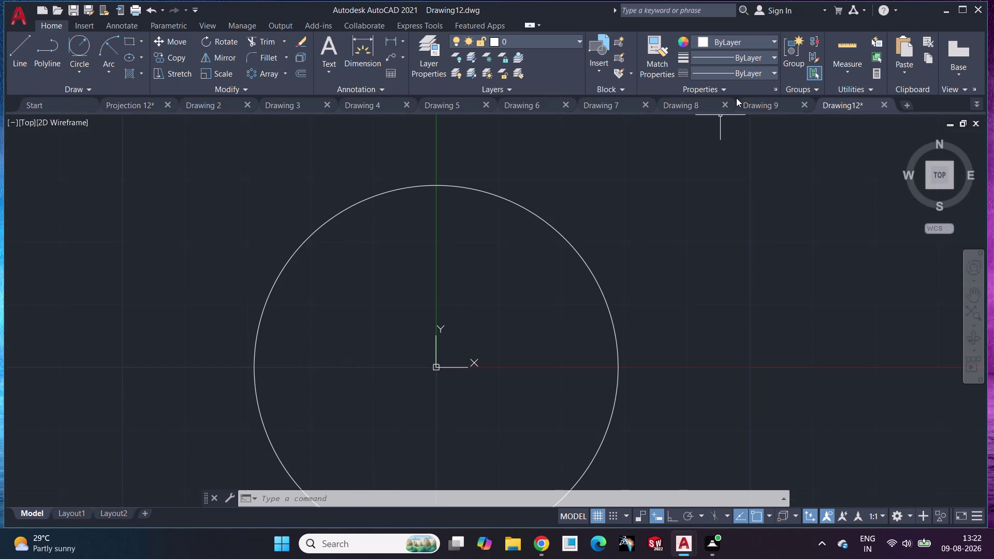
Load the ACAD_ISO02W100 dashed linetype in the Linetype Manager and make it current.
click(763, 67)
click(748, 136)
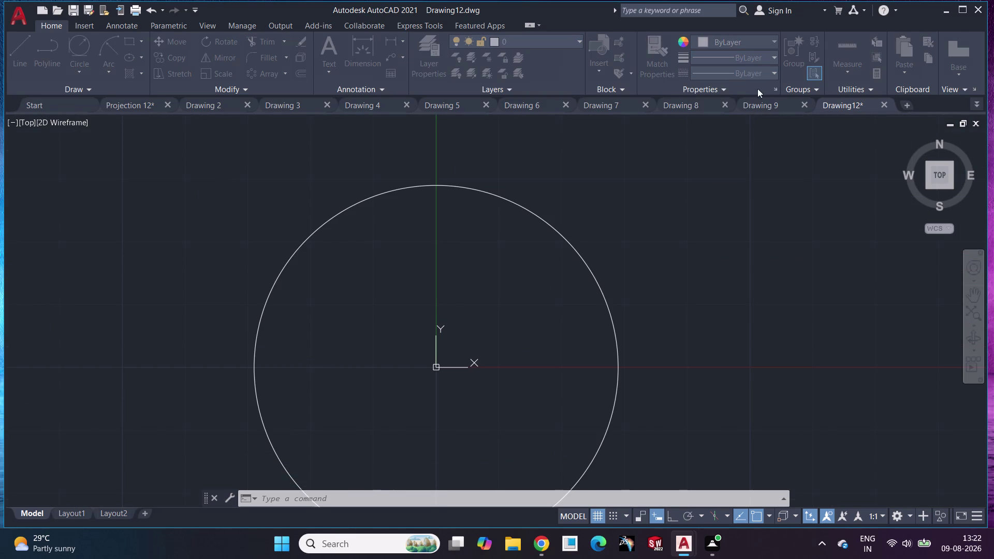
click(618, 162)
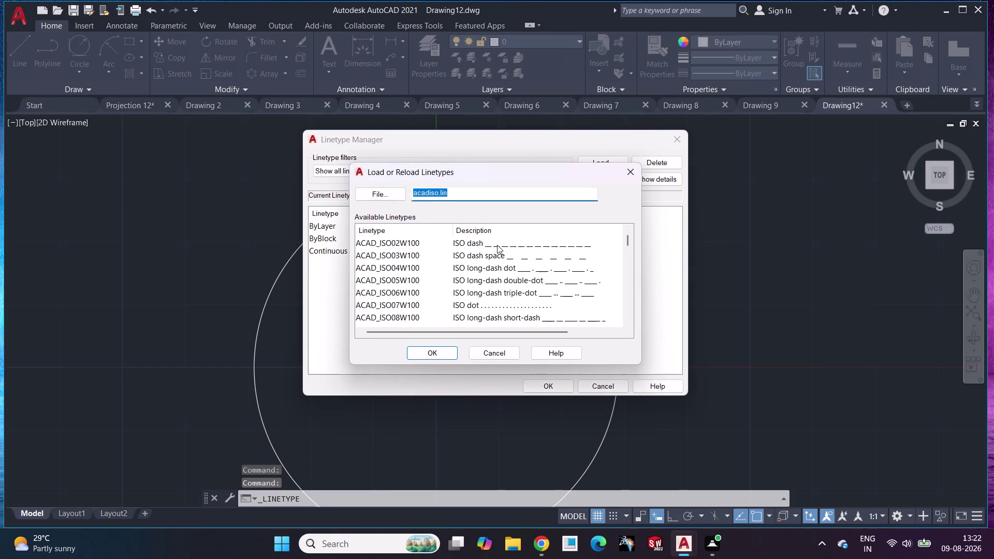
click(497, 244)
click(435, 355)
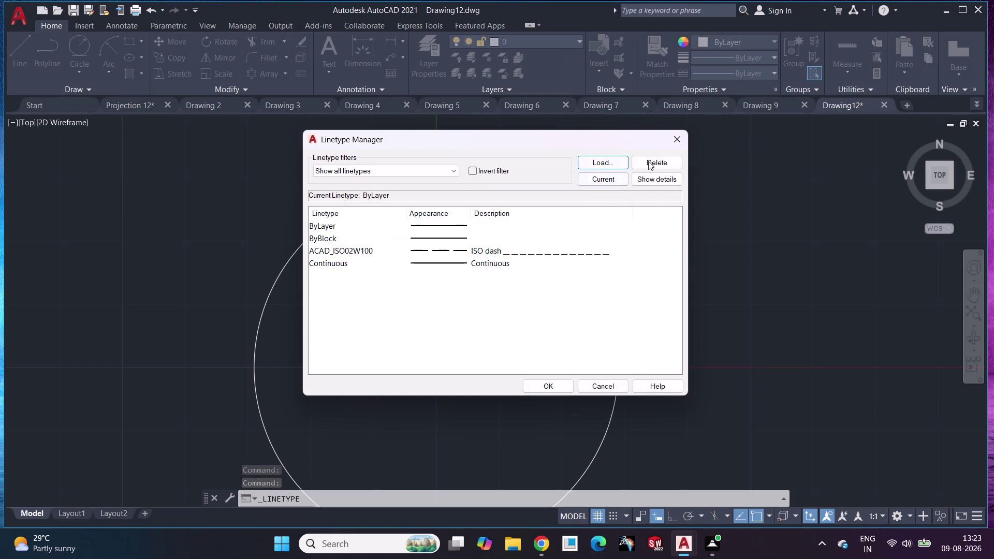
click(552, 257)
click(539, 253)
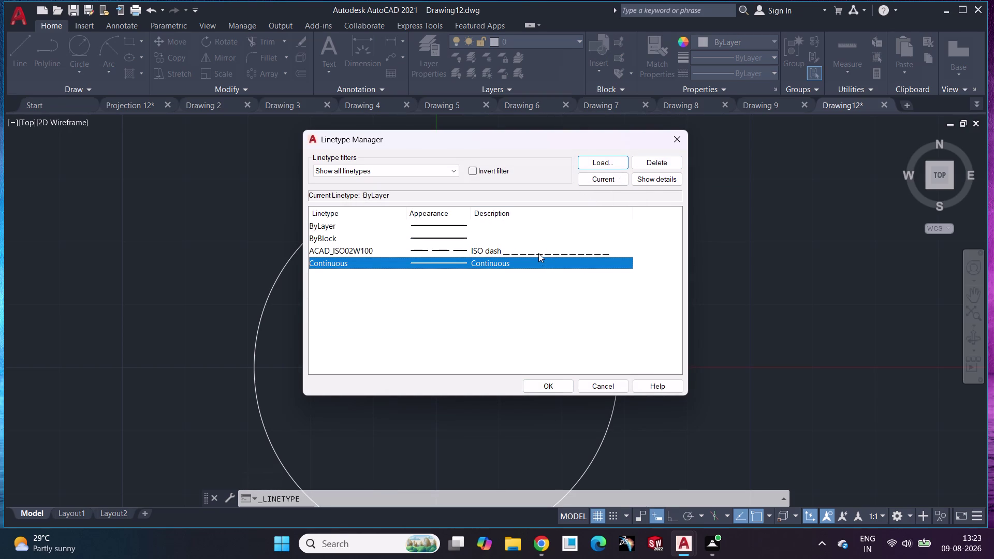
click(561, 383)
click(723, 75)
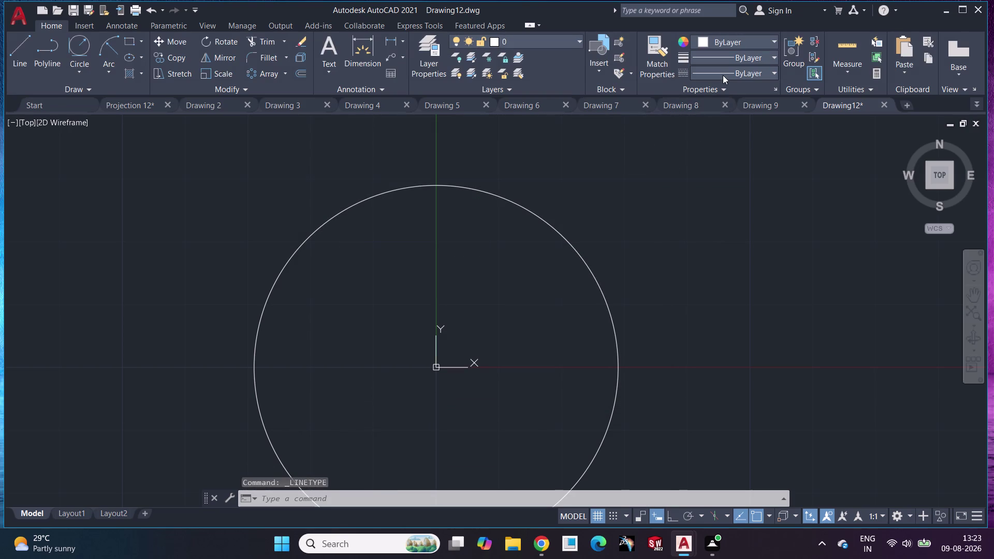
click(725, 121)
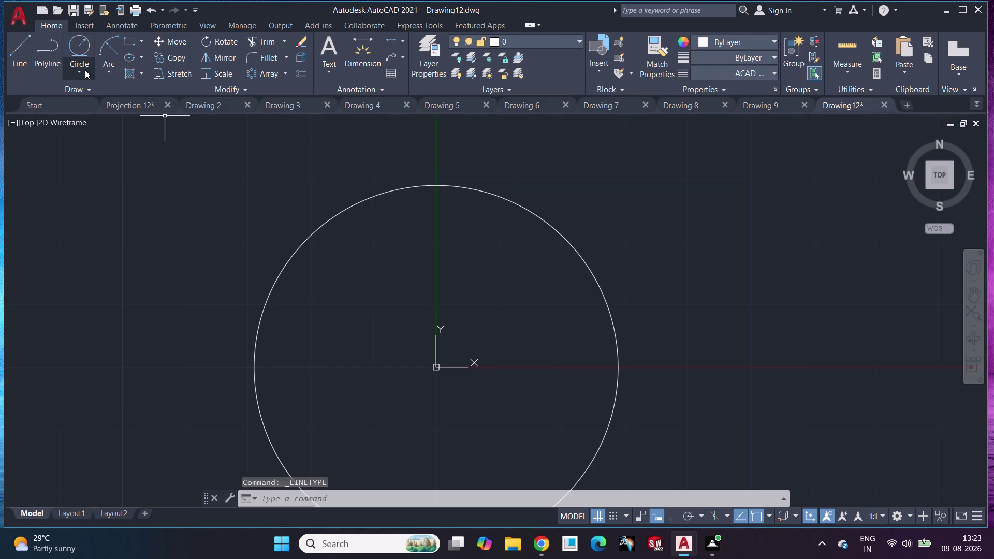
Draw a dashed circle of radius 18 centred on the flange centre.
click(85, 70)
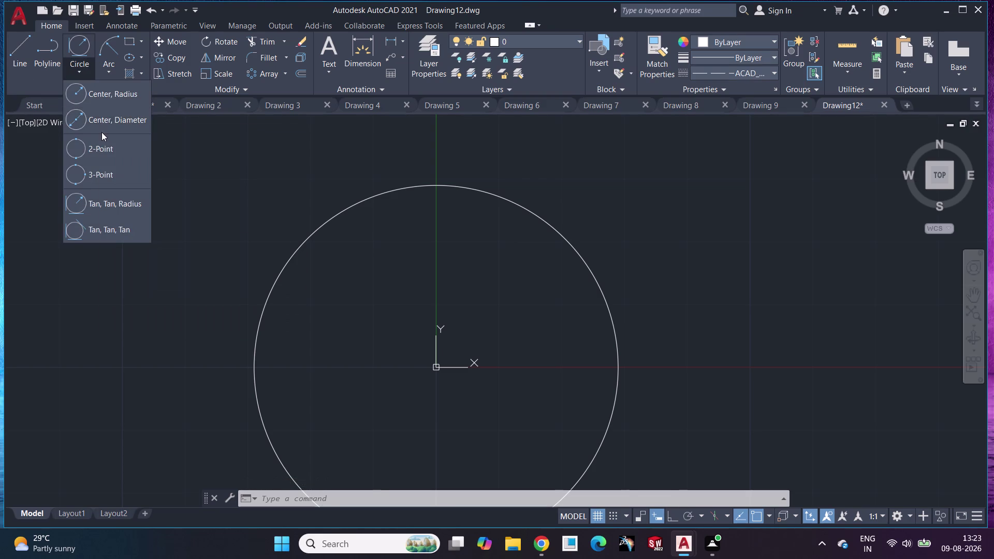
click(112, 101)
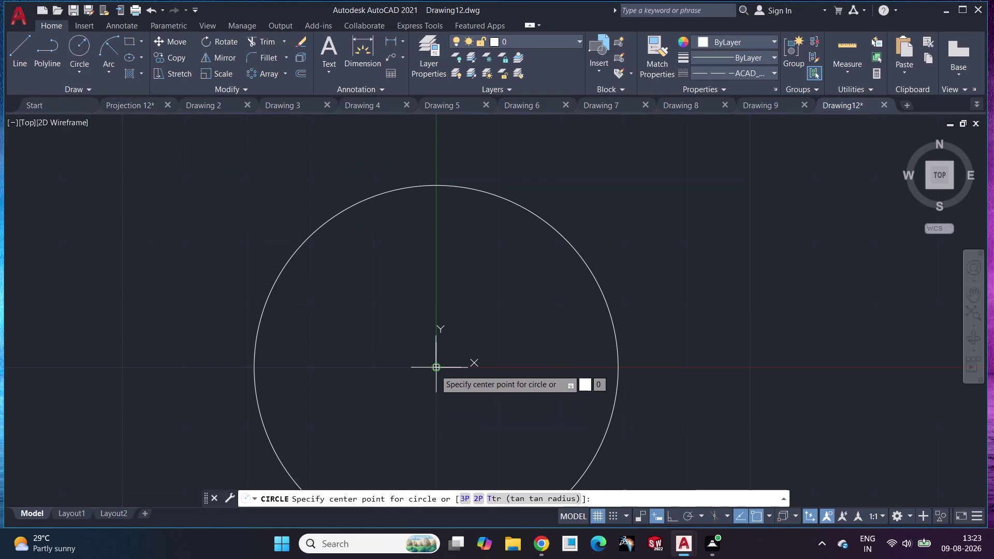
click(435, 368)
text(18)
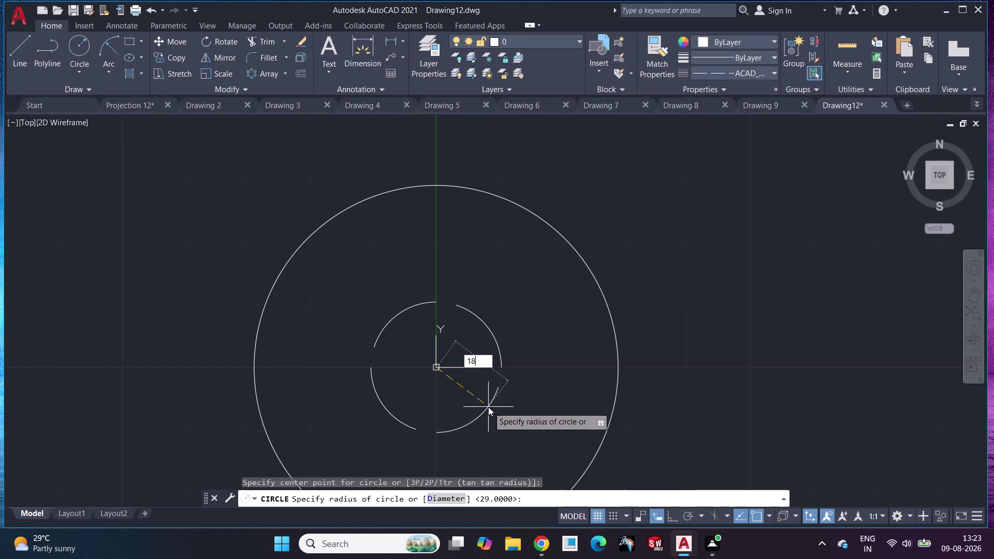
key(Return)
middle_drag(482, 403, 479, 338)
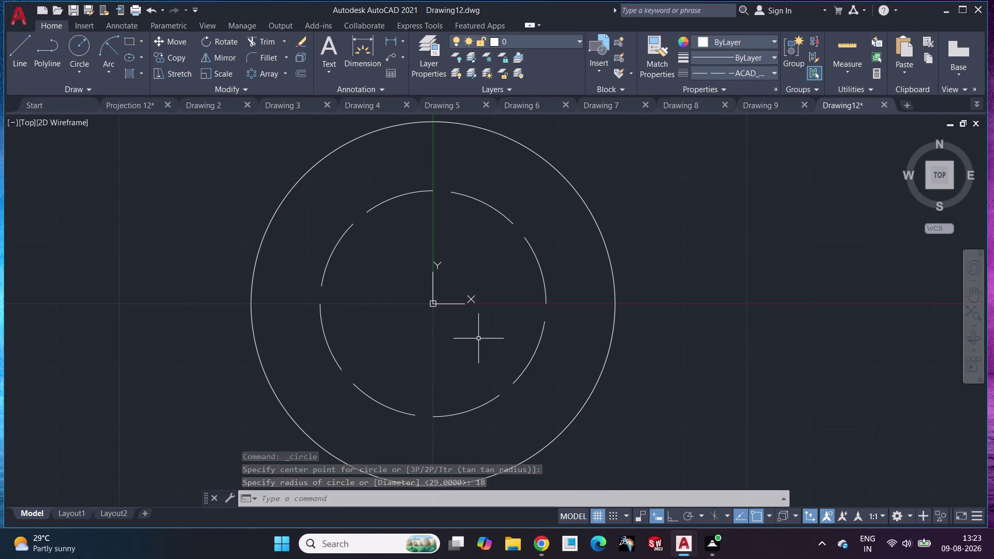
Abandon a stray circle started near the top of the pitch circle.
click(78, 46)
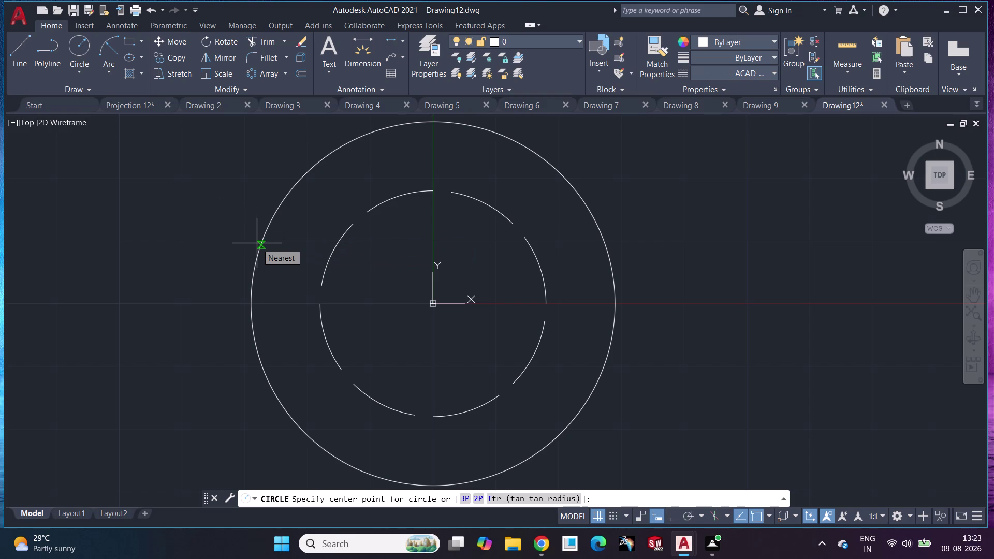
click(434, 192)
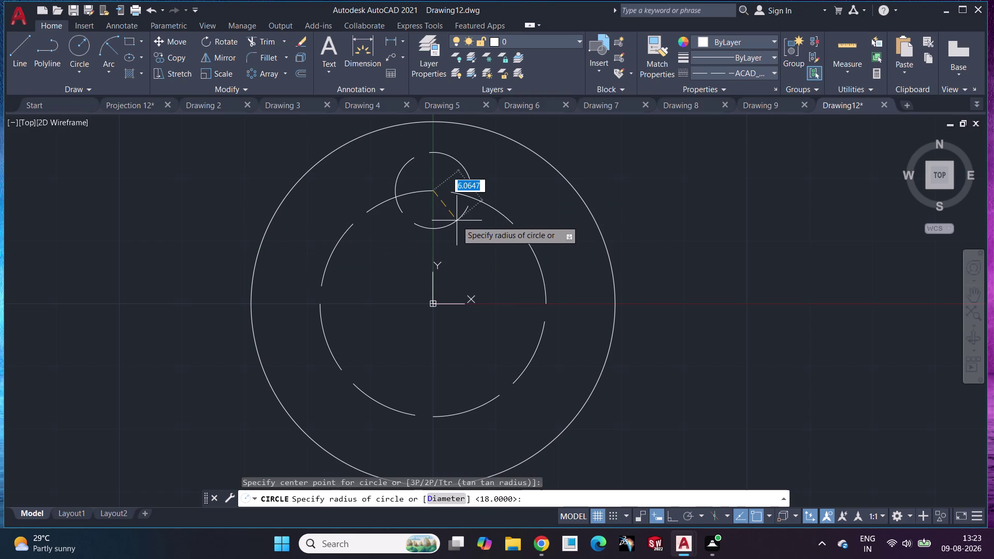
key(4)
key(Escape)
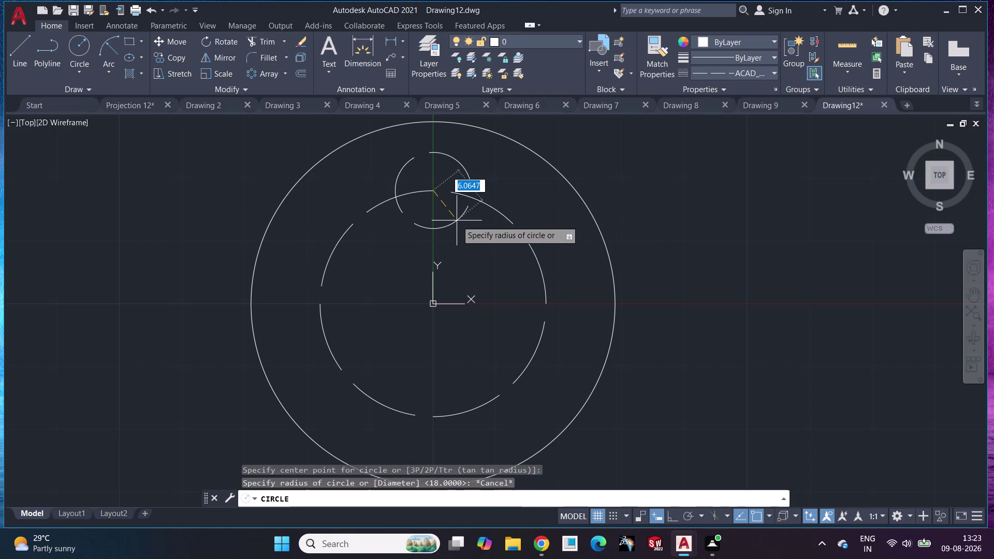
key(Escape)
Set the linetype back to ByLayer and centre a new circle atop the pitch circle.
click(722, 67)
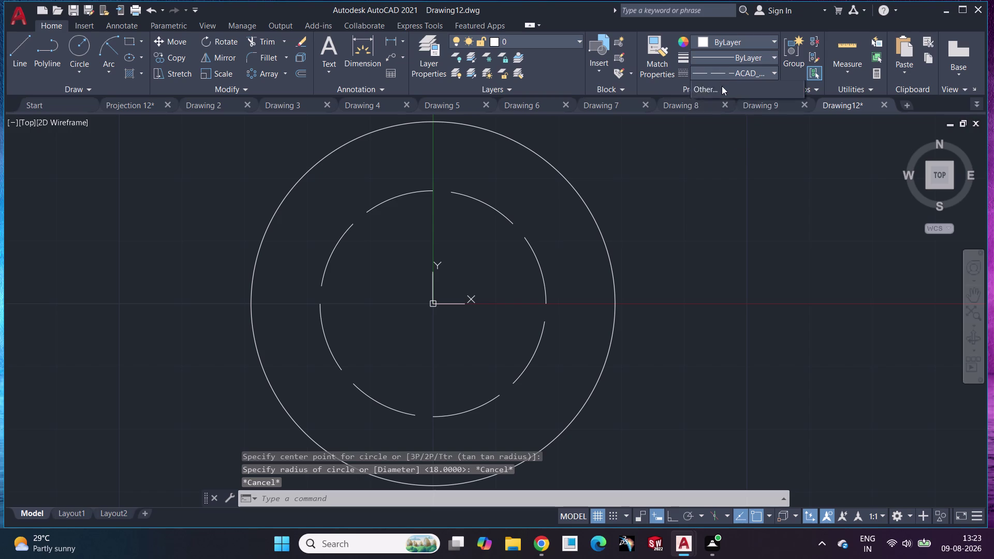
click(722, 86)
click(73, 46)
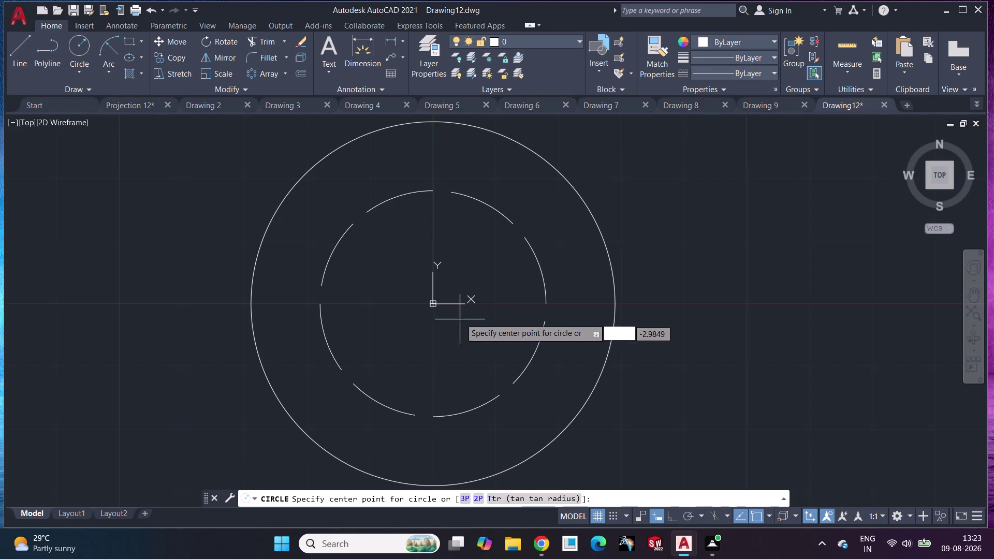
click(437, 189)
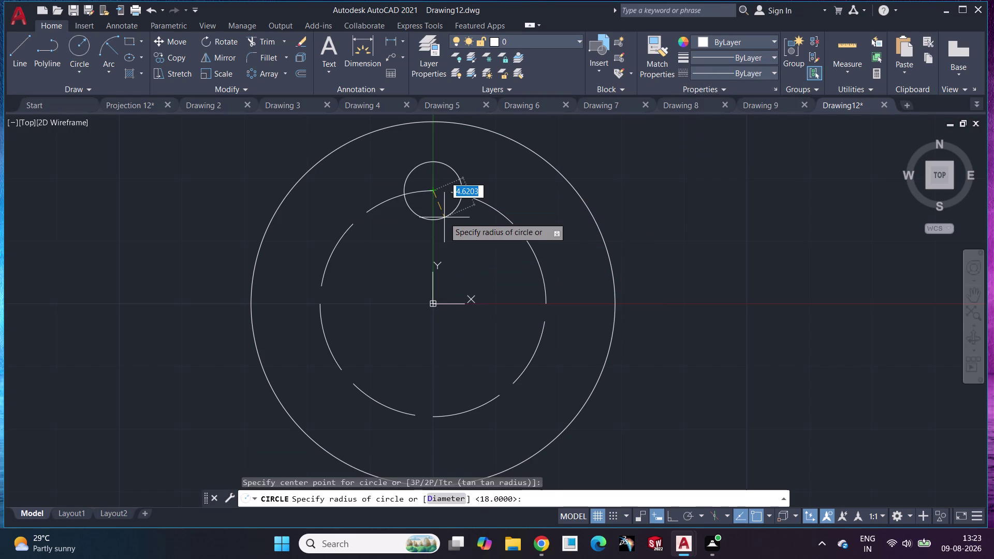
Give the hole radius 4 and polar-array it into six around the flange centre.
key(4)
key(Return)
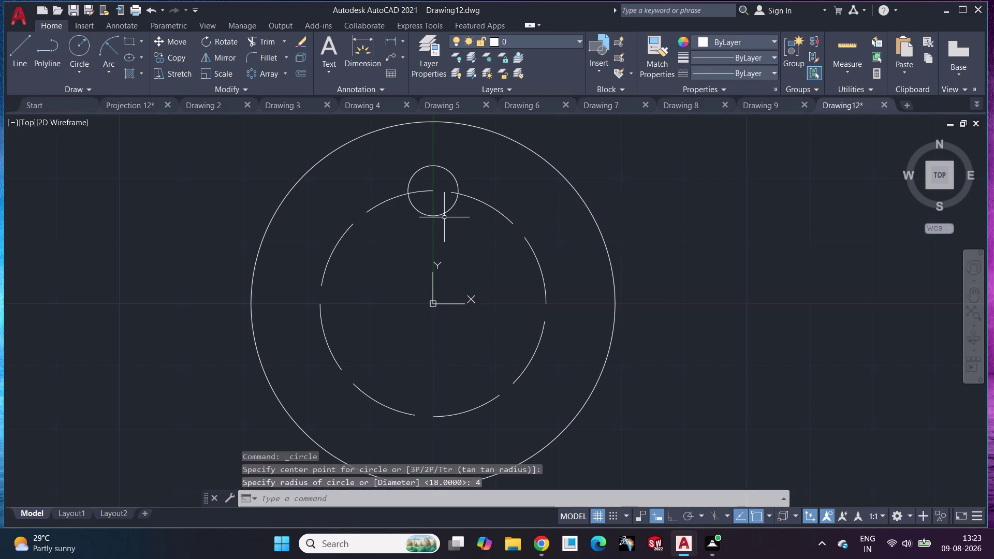
click(440, 165)
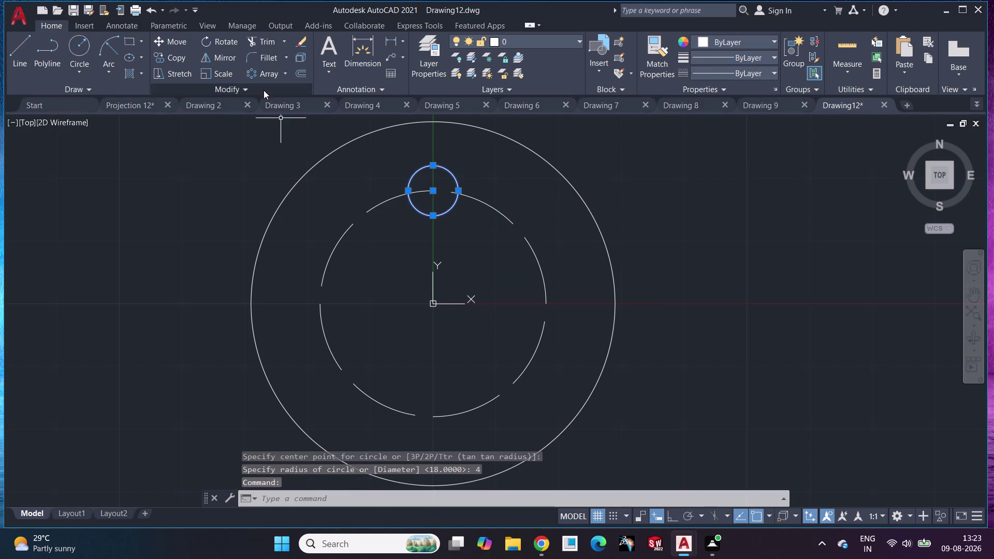
click(263, 72)
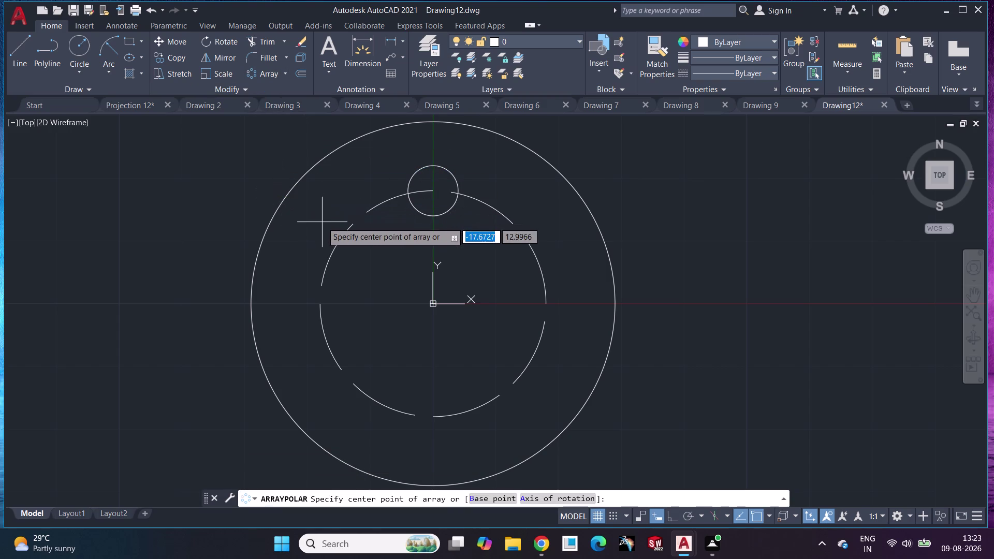
click(430, 304)
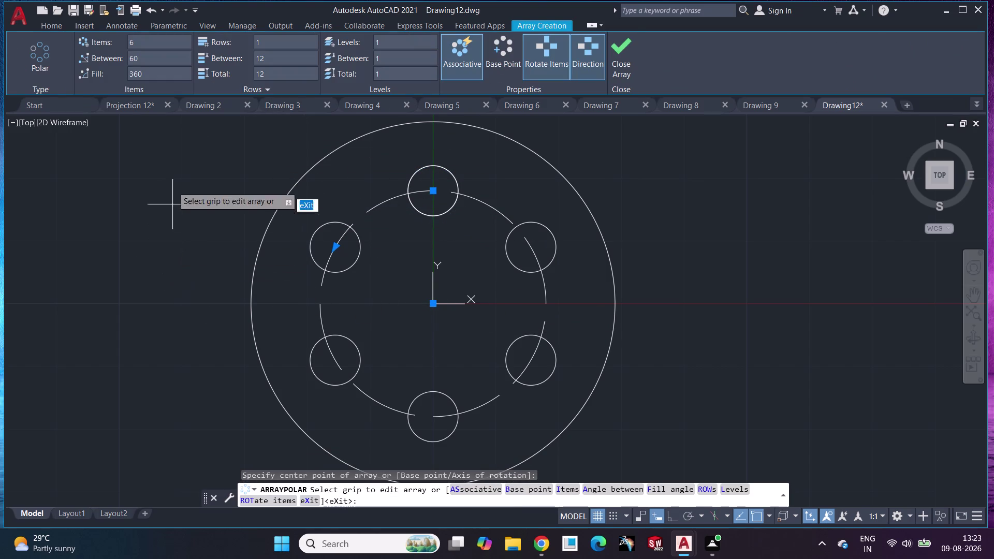
click(627, 52)
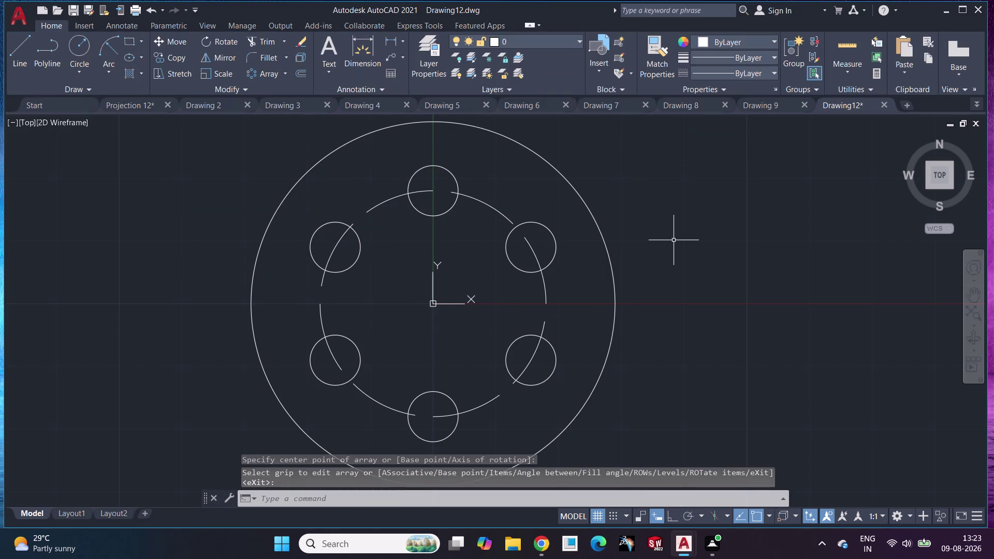
scroll(down, 3)
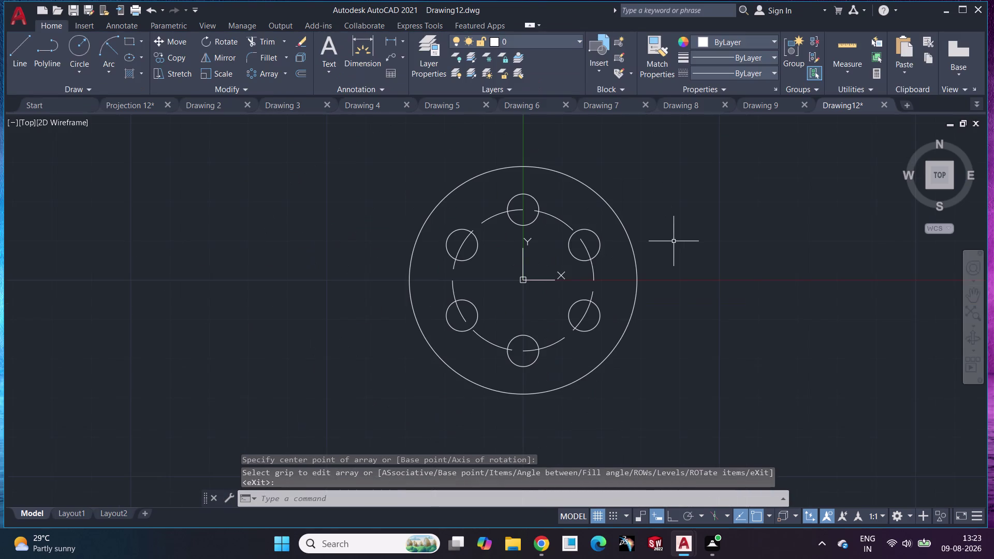
middle_drag(674, 241, 570, 281)
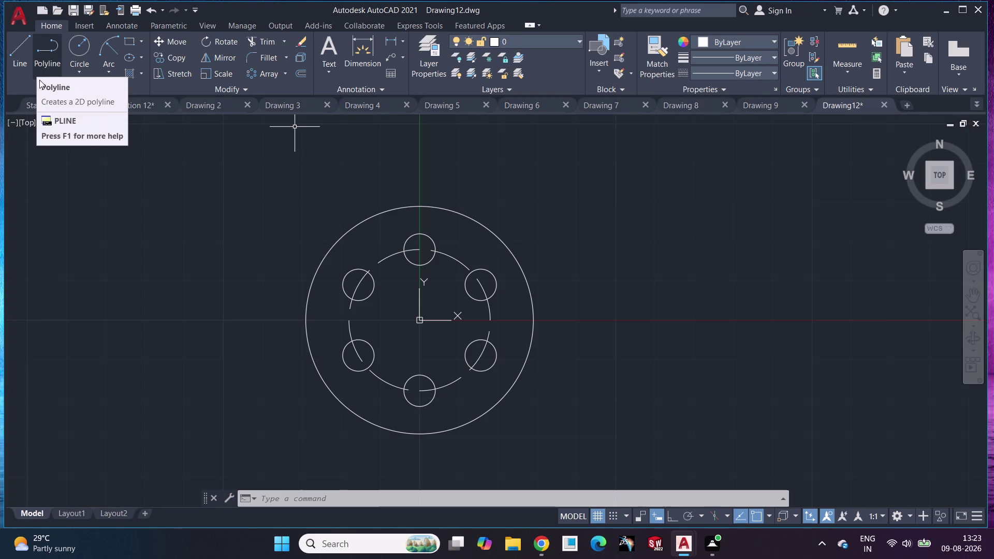
click(24, 47)
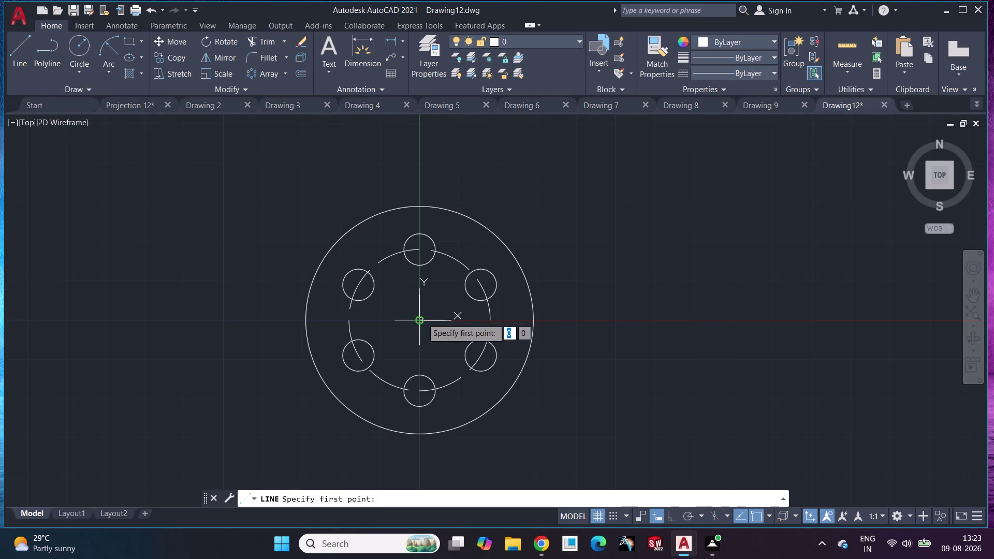
click(422, 318)
key(shift+at)
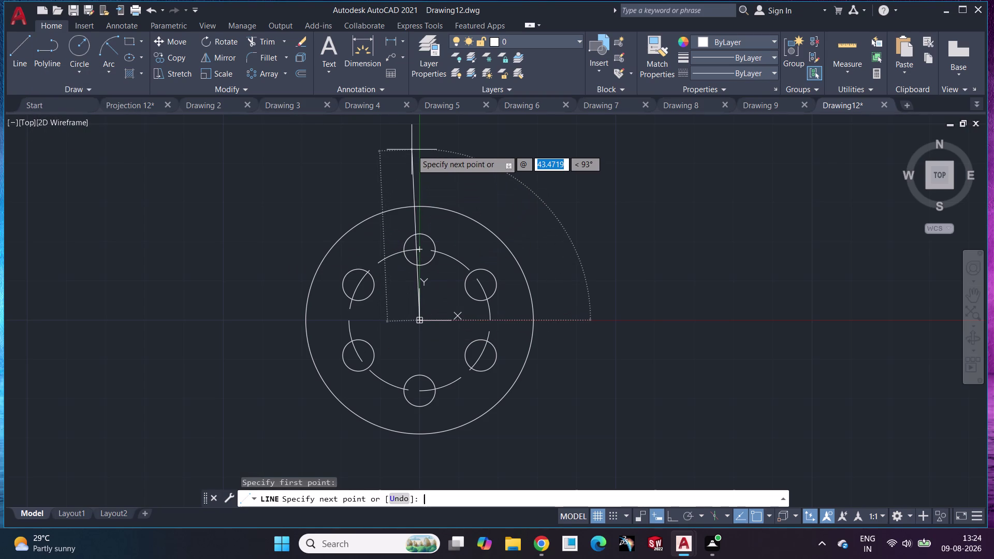
text(68)
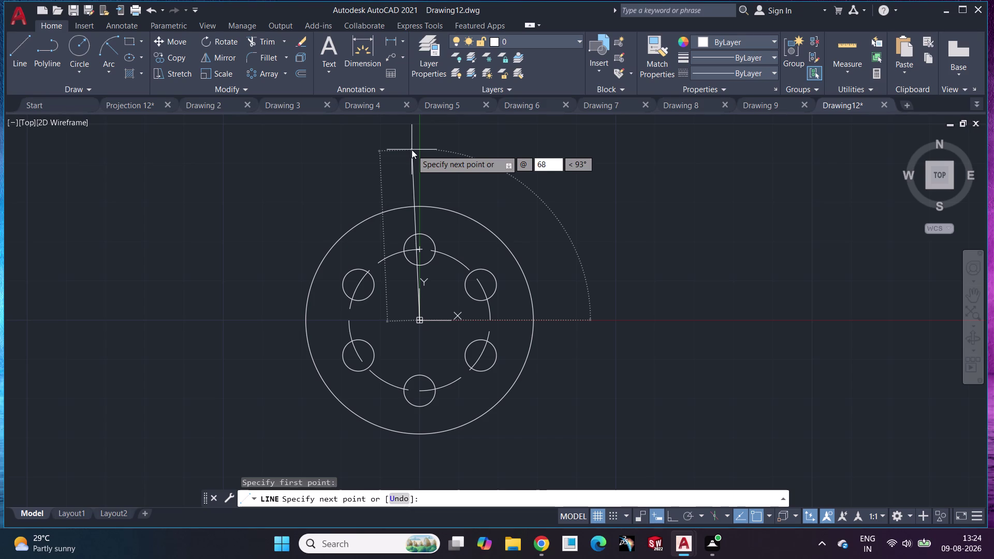
text(<90)
key(Return)
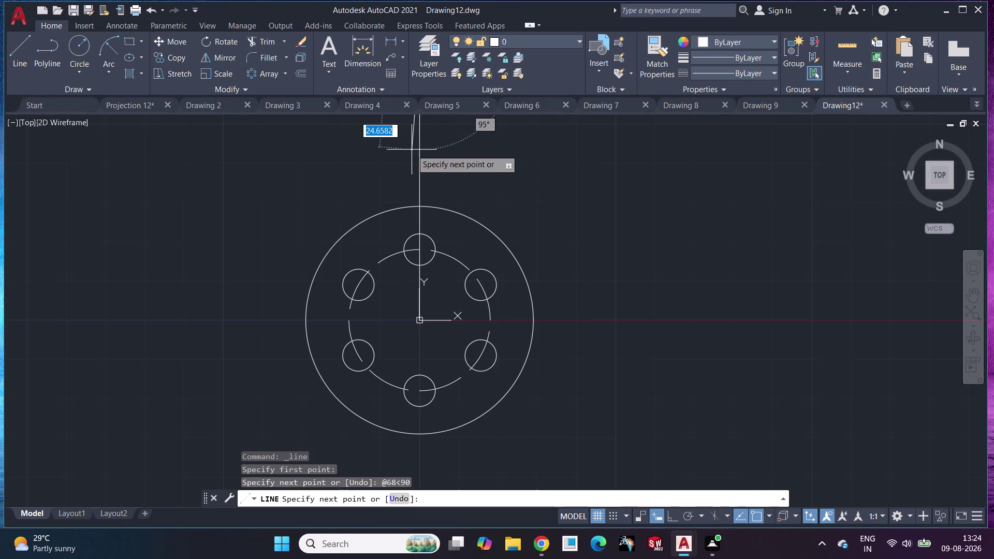
middle_drag(411, 149, 412, 314)
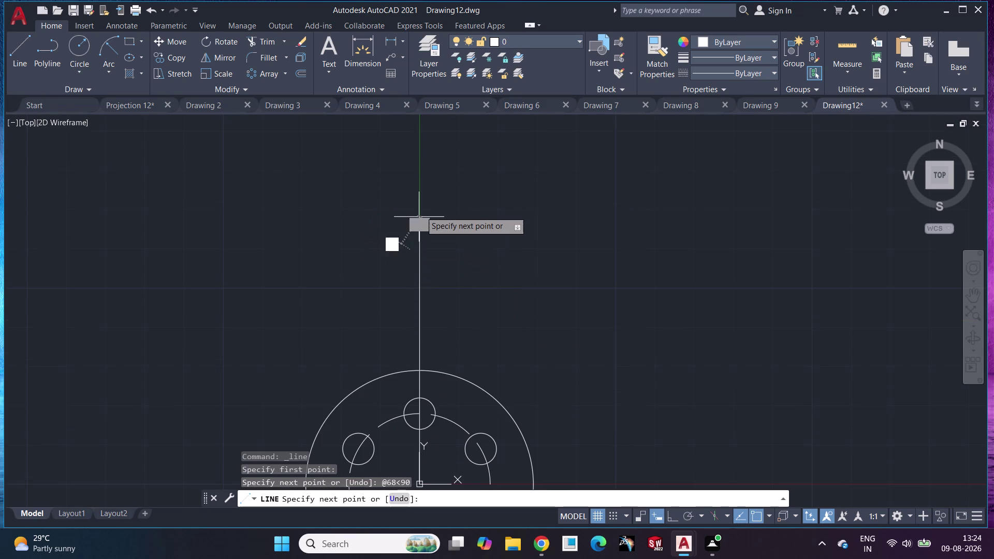
key(Escape)
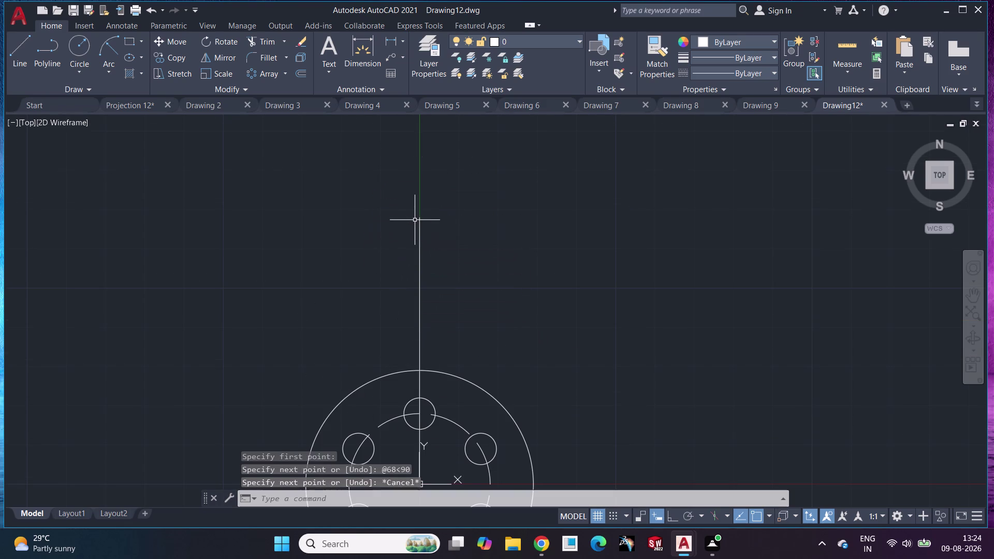
Draw a radius-29 circle at the top end of the centre line.
click(82, 43)
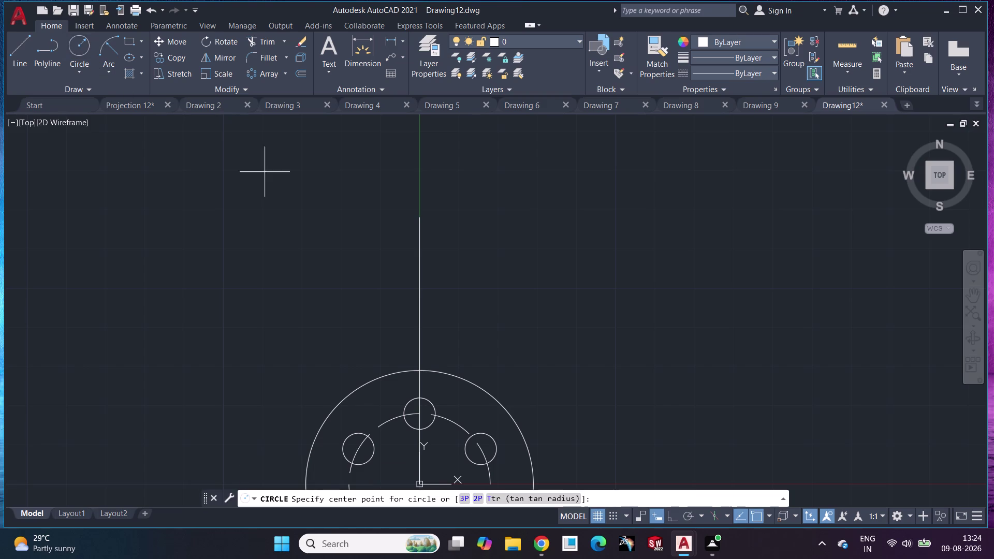
click(417, 217)
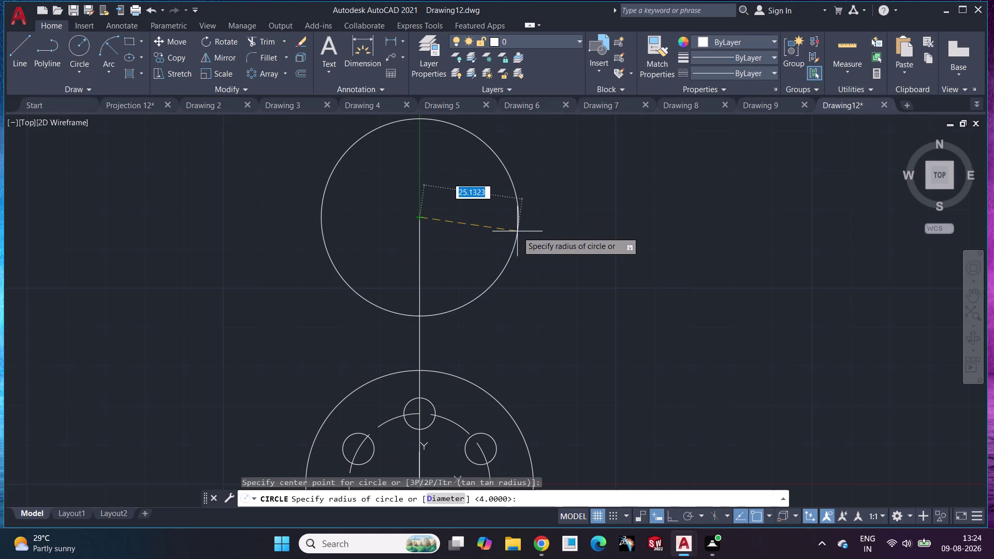
text(29)
key(Return)
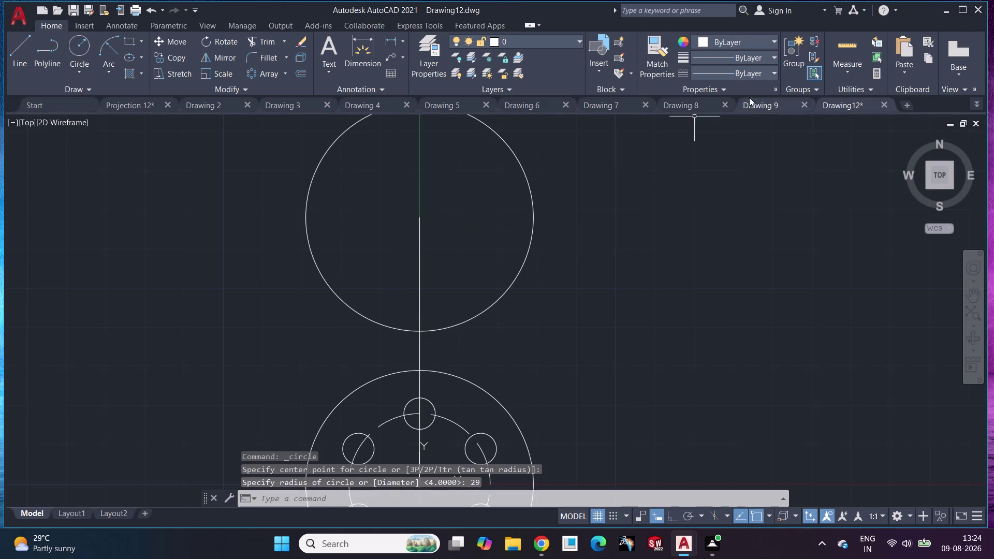
Make the dashed linetype current and draw a radius-18 pitch circle there.
click(758, 77)
click(737, 122)
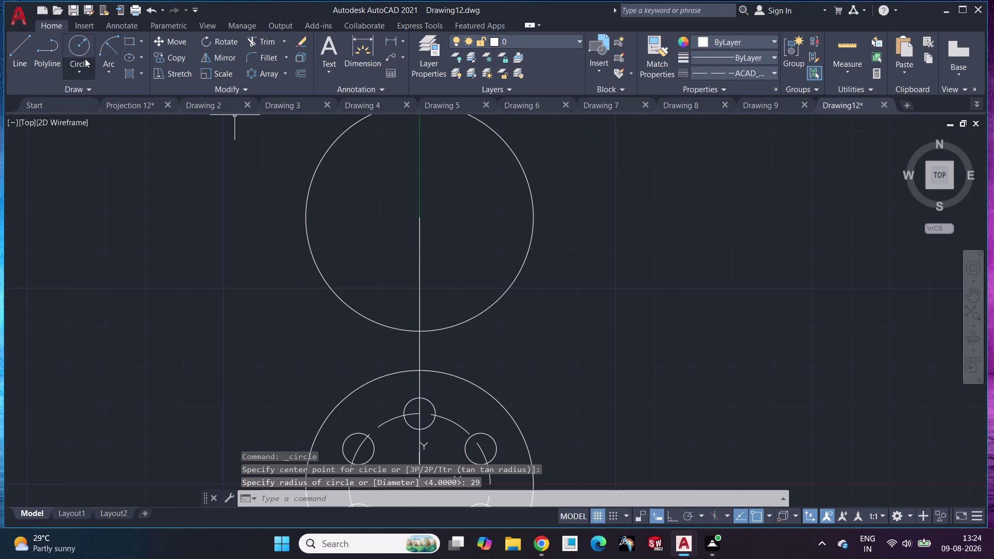
click(72, 54)
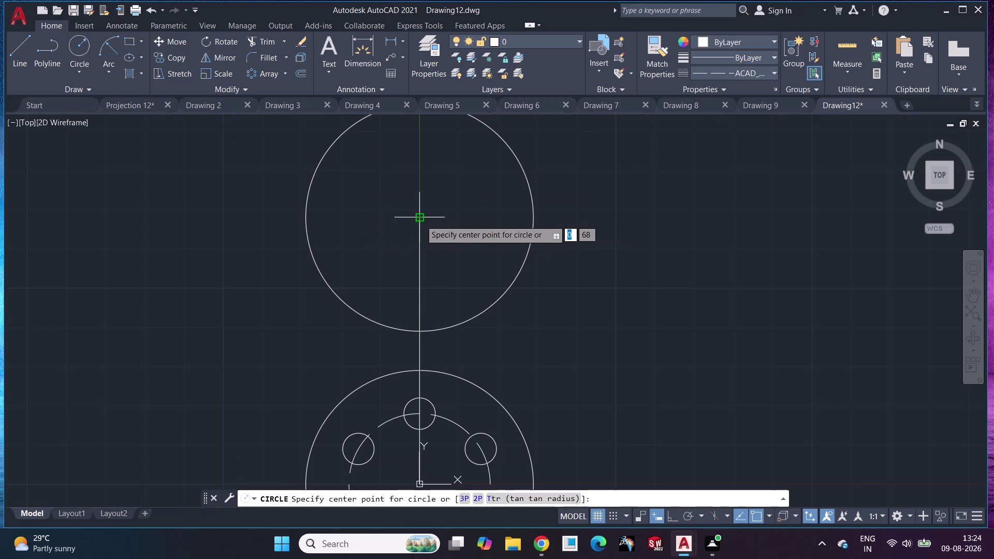
click(420, 220)
text(1)
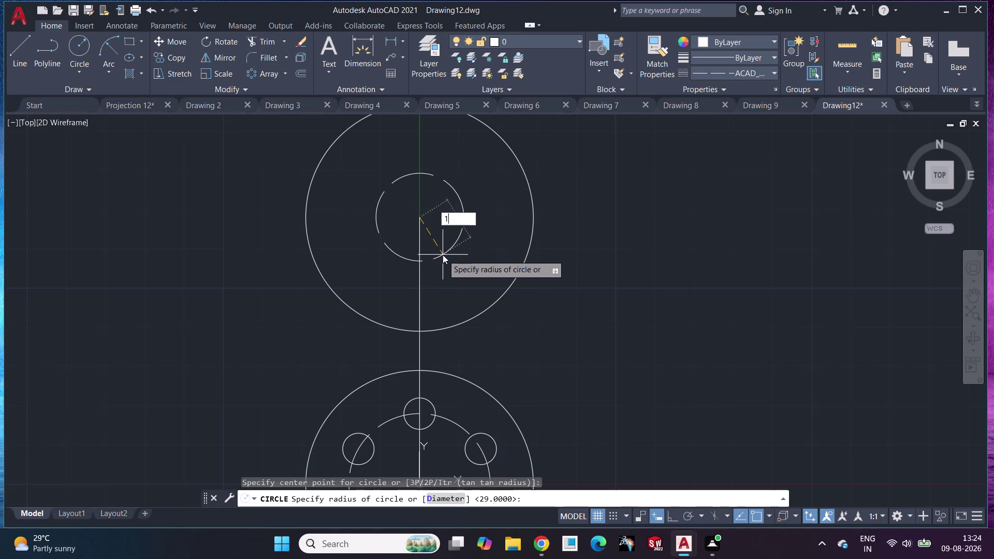
text(8)
key(Return)
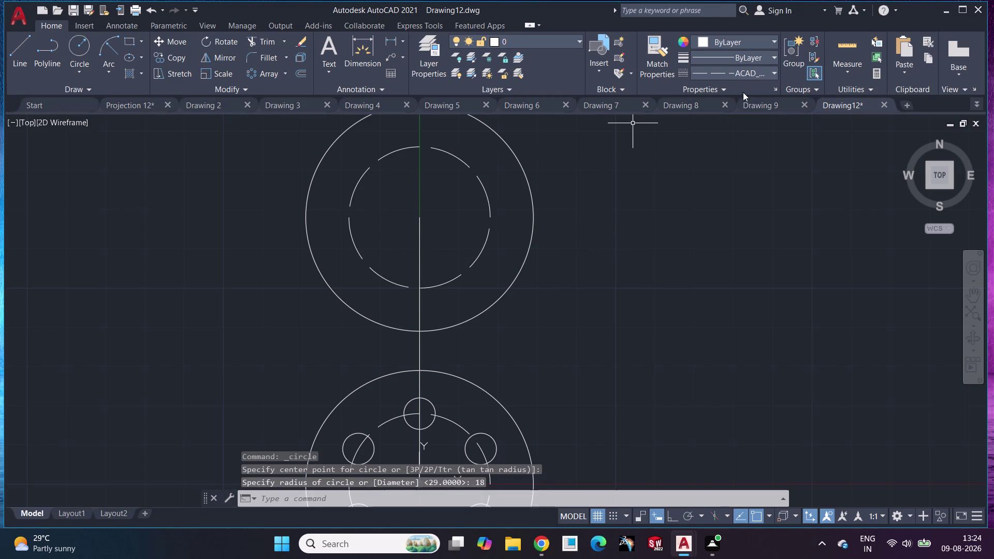
Reset the linetype and draw a radius-4 hole on the pitch circle.
click(735, 72)
click(711, 88)
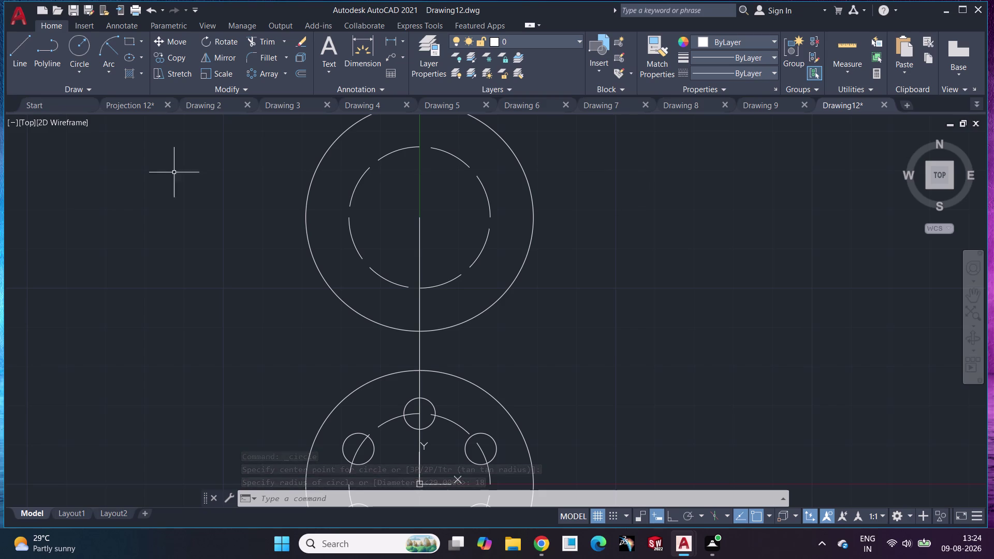
click(77, 38)
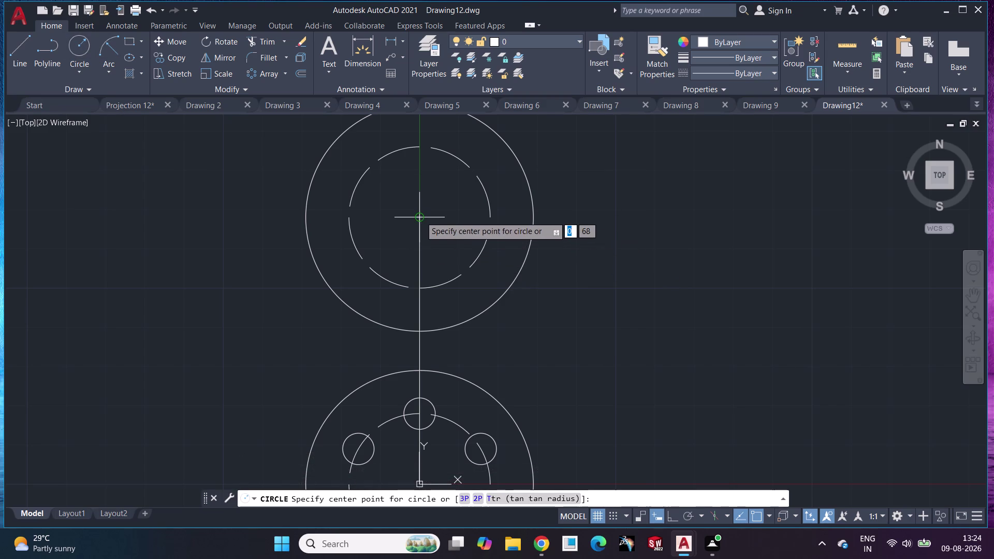
click(419, 288)
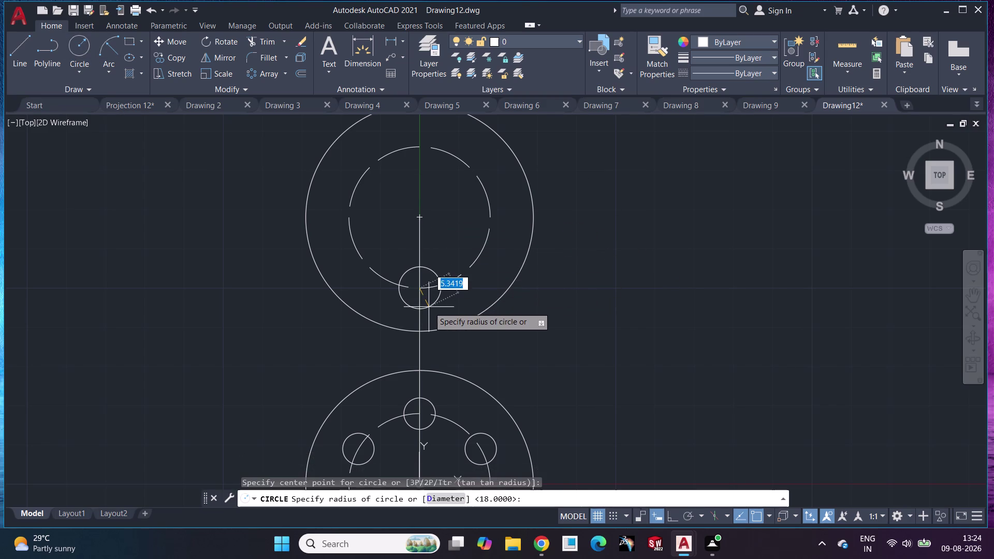
key(4)
key(Return)
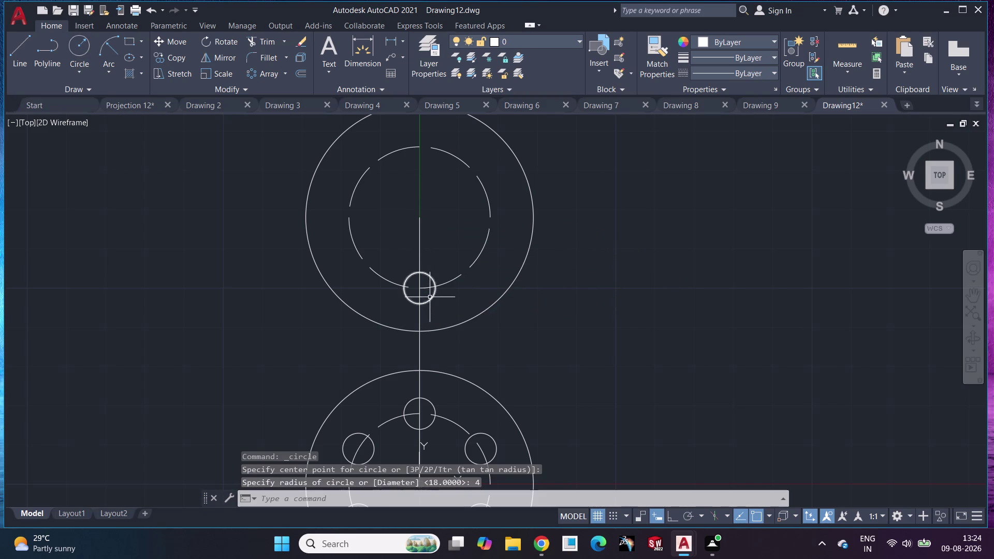
Polar-array the hole into six around the upper flange centre.
click(432, 279)
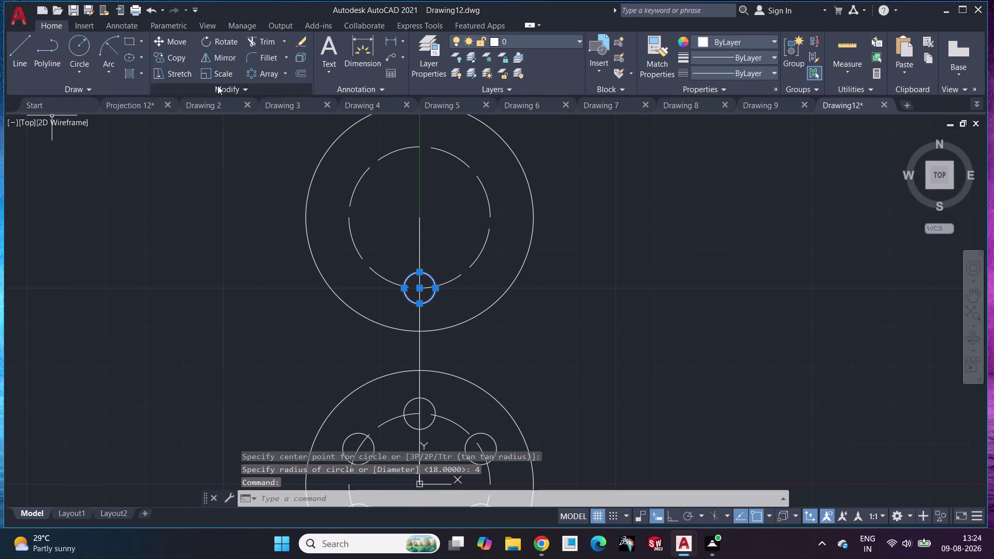
click(250, 70)
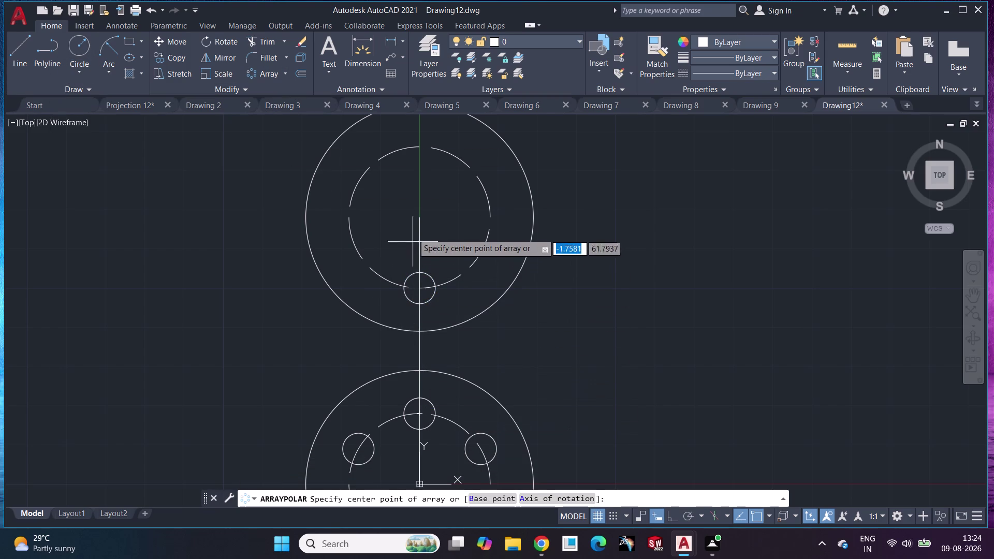
click(420, 219)
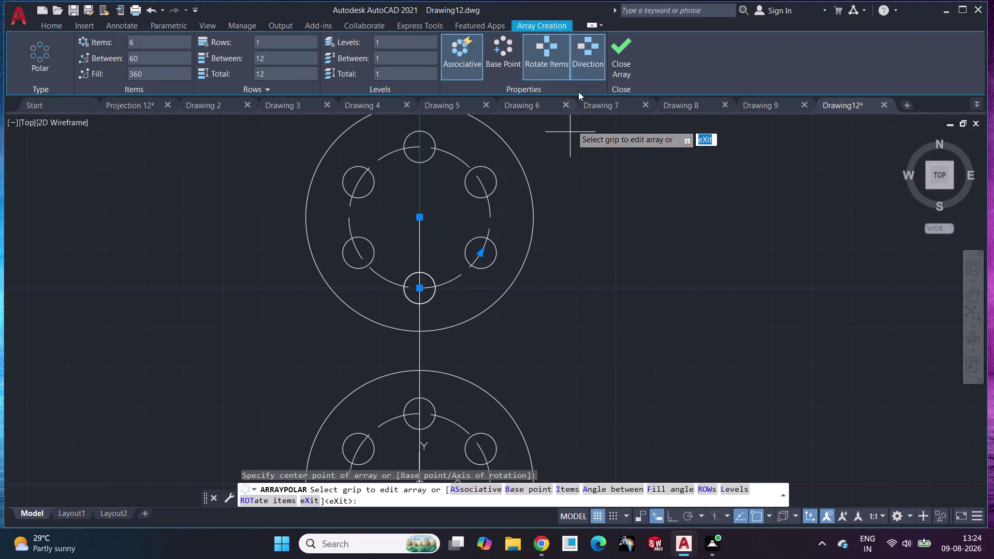
click(630, 71)
middle_drag(611, 294, 606, 271)
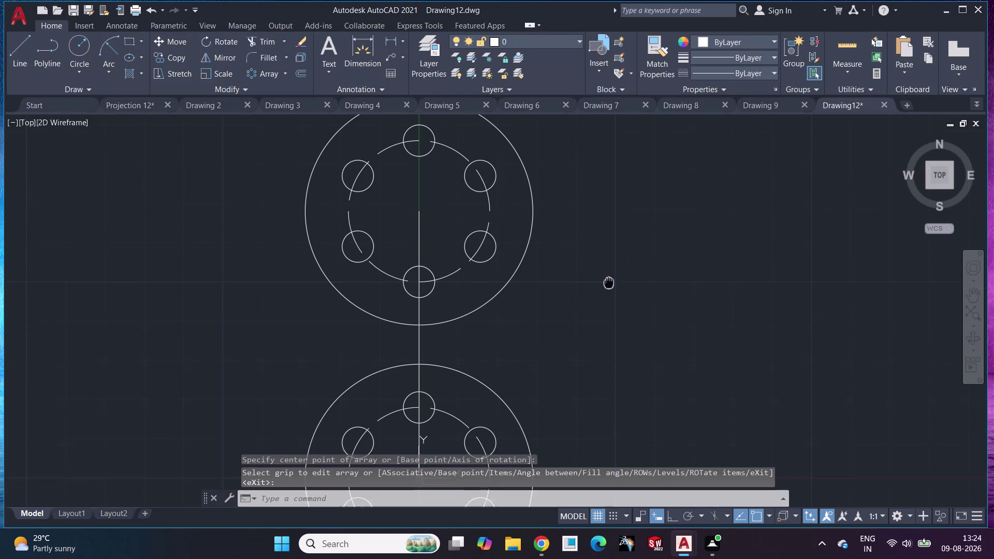
middle_drag(606, 272, 605, 185)
scroll(down, 3)
middle_drag(600, 258, 484, 311)
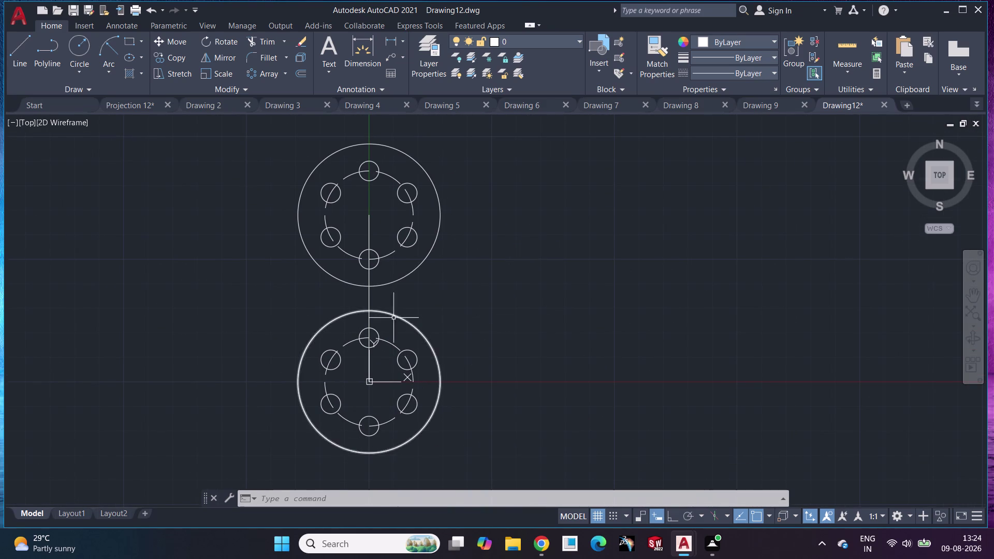
scroll(up, 3)
scroll(up, 3)
middle_drag(393, 318, 530, 305)
scroll(down, 3)
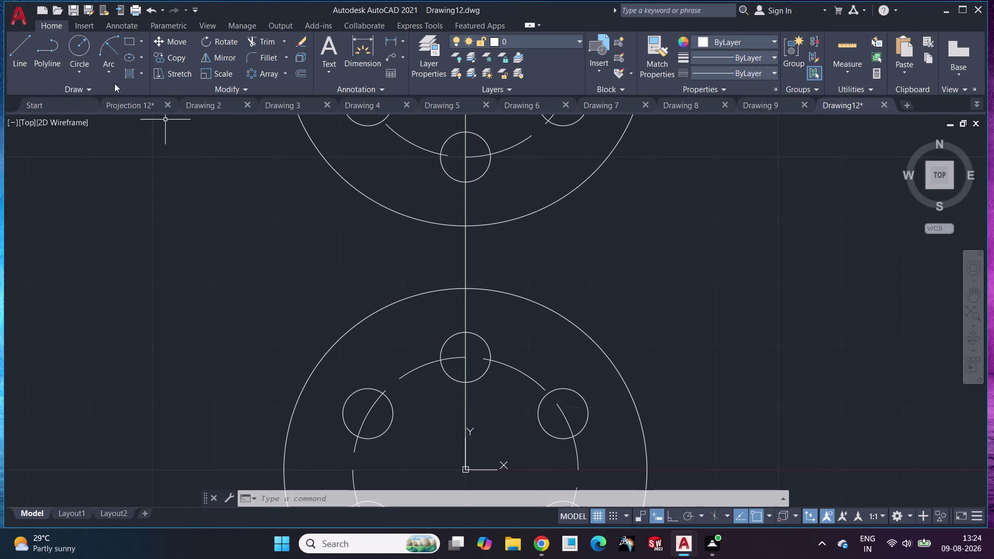
click(15, 51)
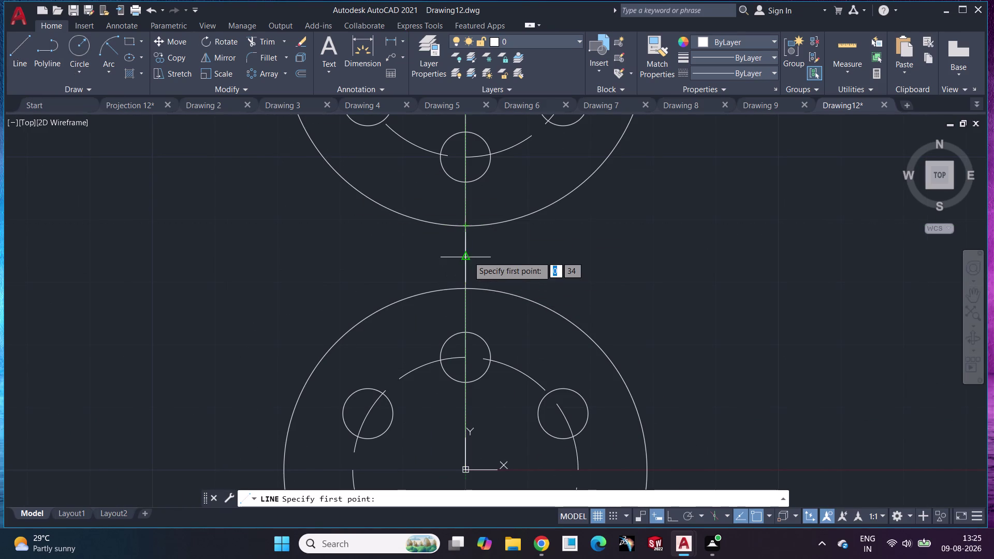
click(467, 257)
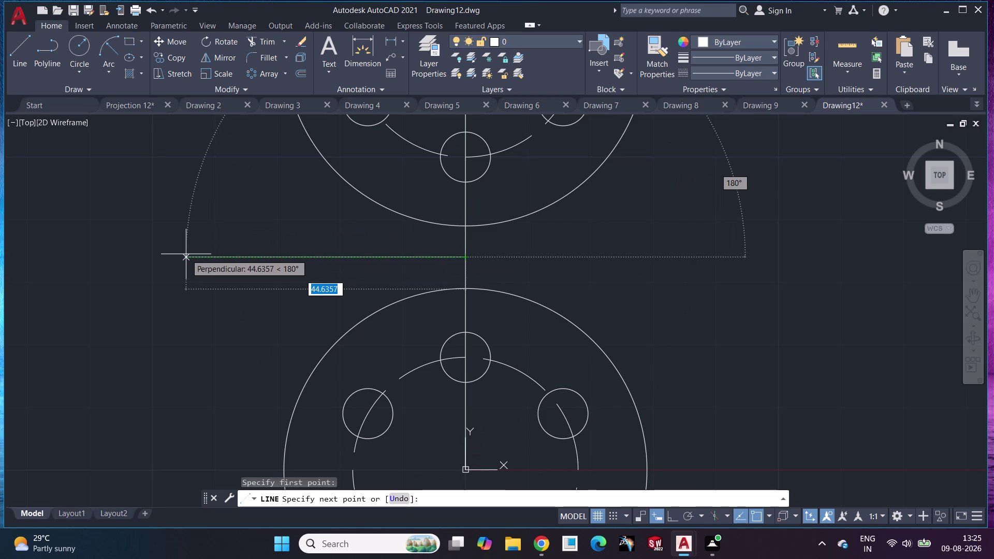
key(shift+at)
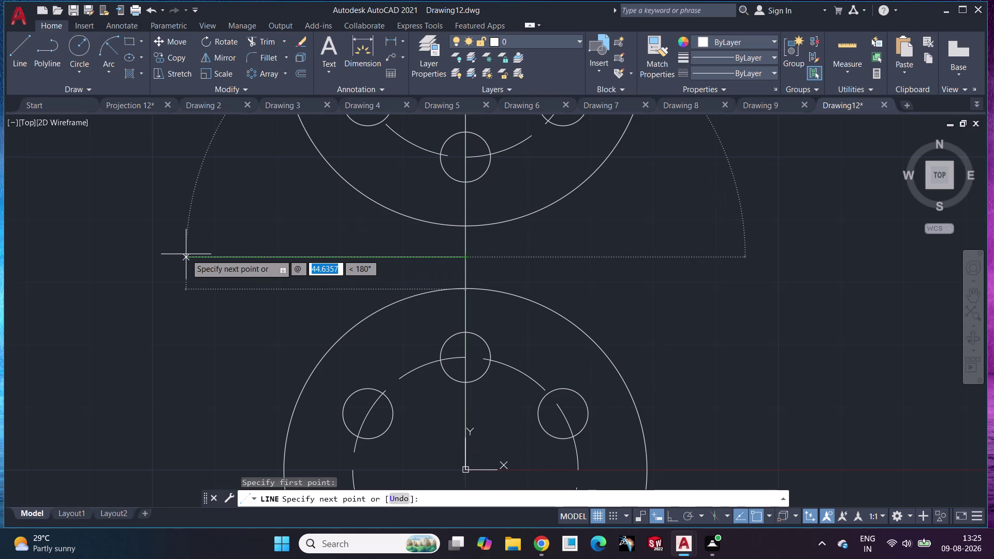
text(40)
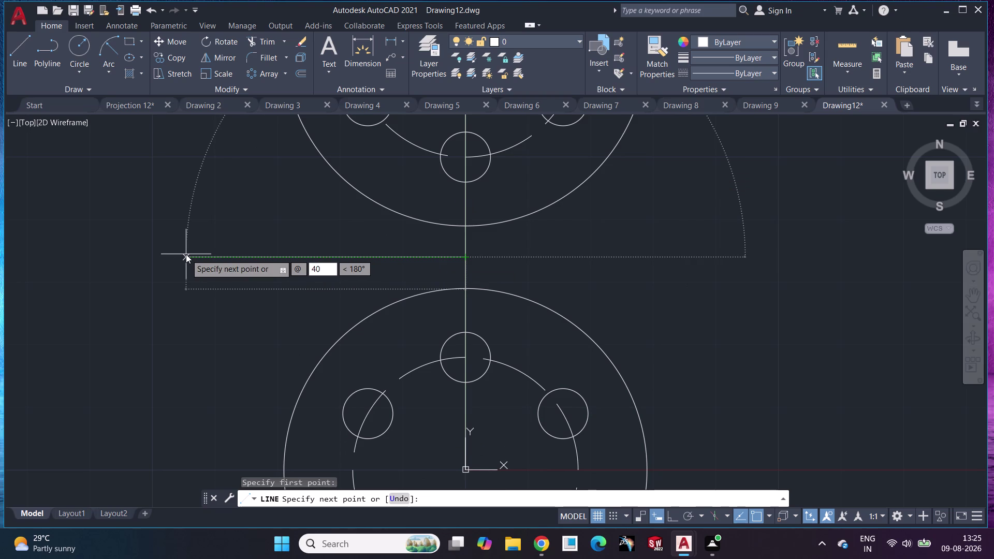
text(<)
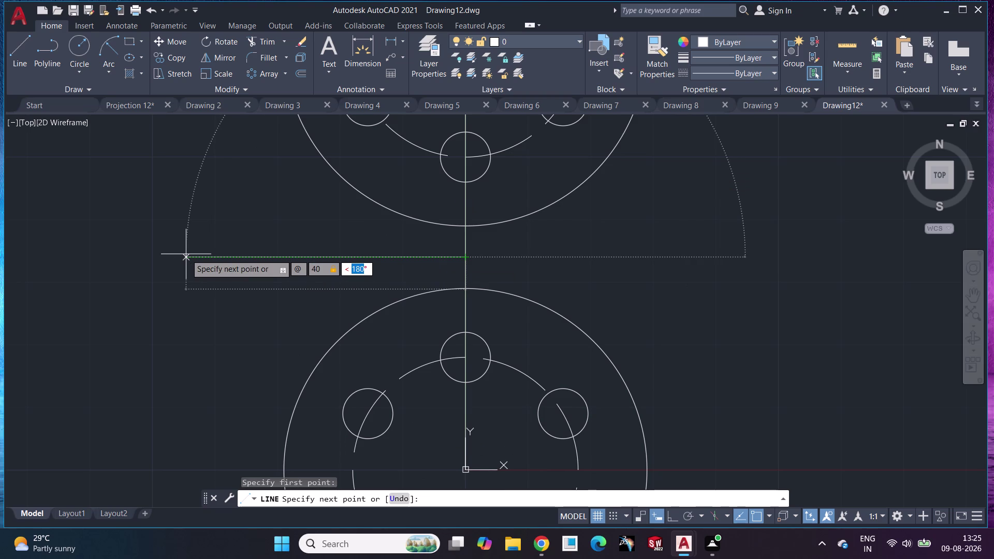
text(180)
key(Return)
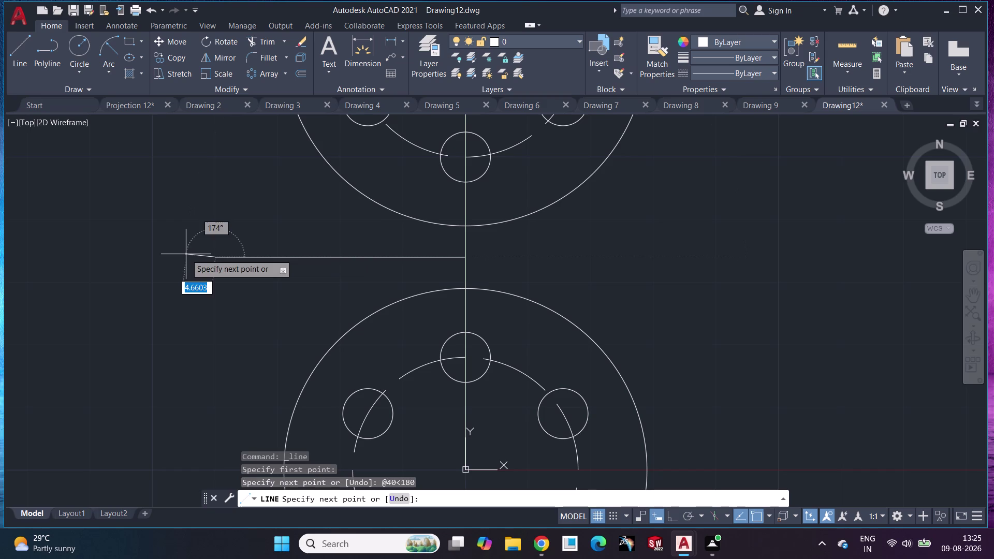
key(Escape)
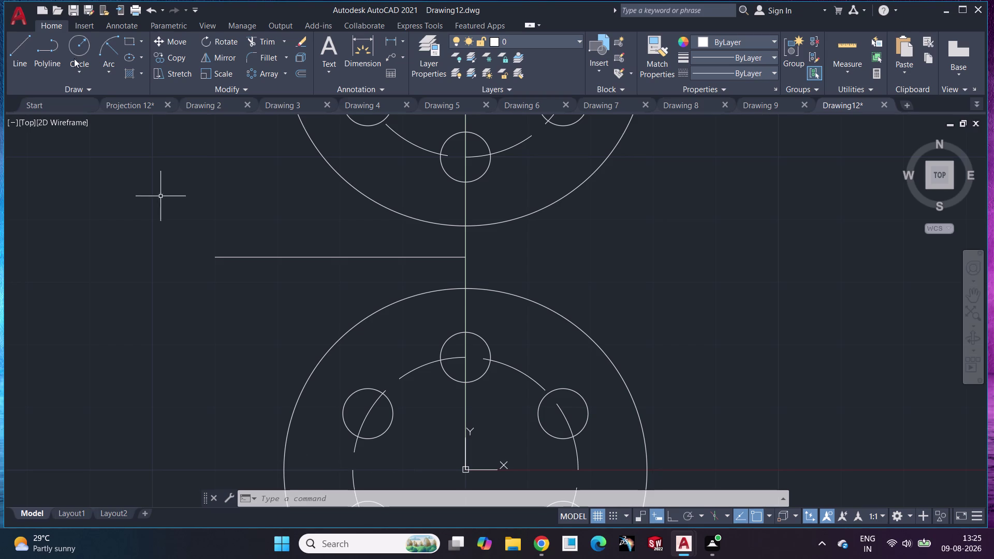
Draw a radius-8 circle centred on the arm's left end.
click(83, 42)
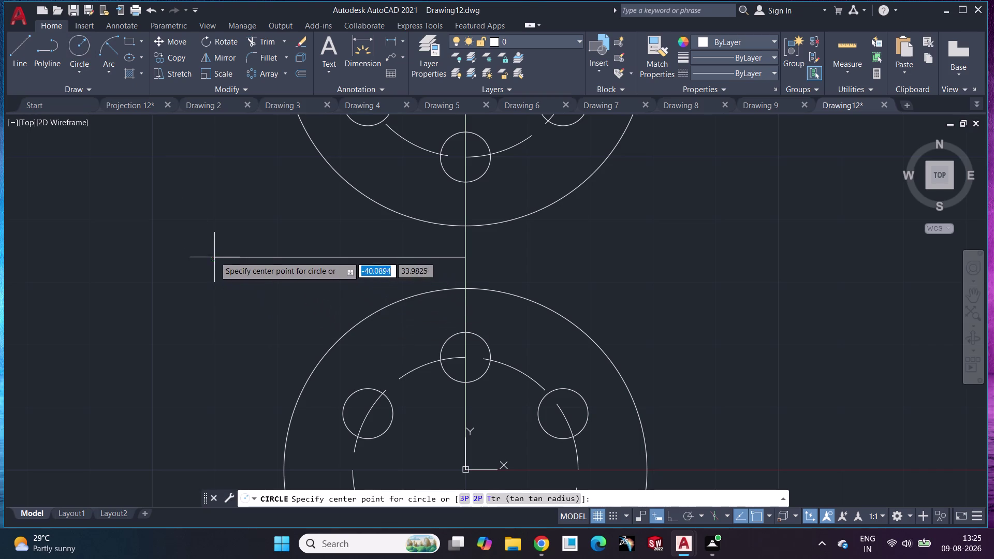
click(215, 257)
key(8)
key(Return)
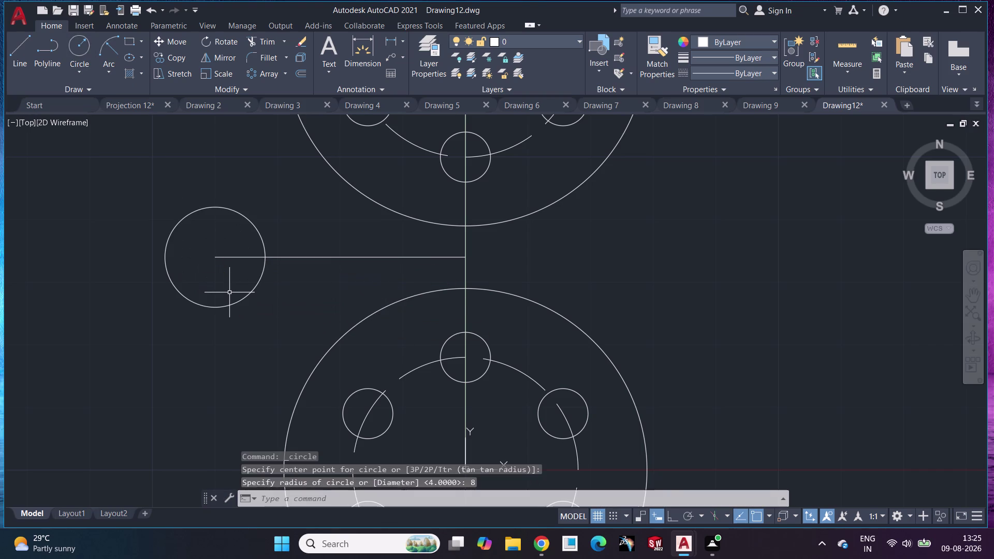
Draw a radius-10 concentric circle, delete it, and start another circle at the arm end.
key(space)
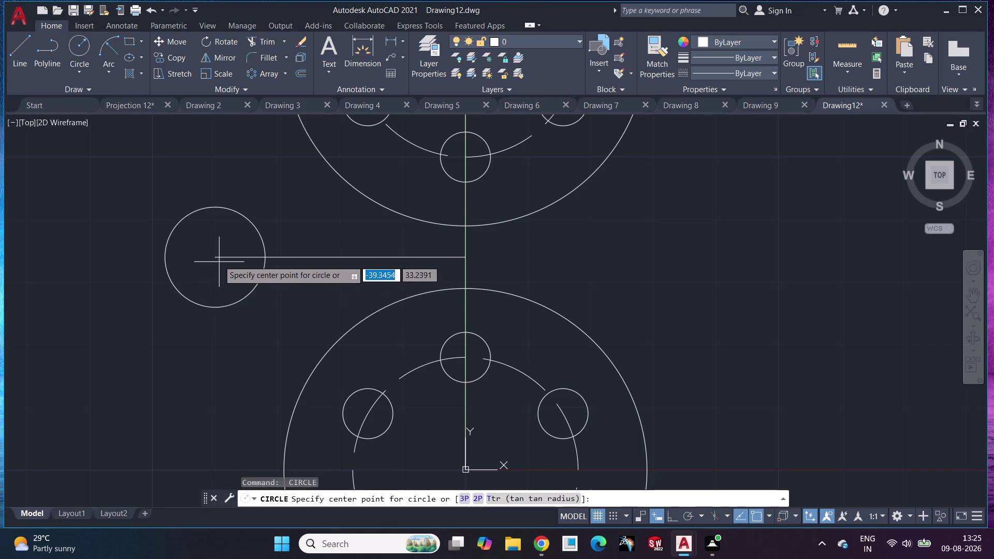
click(218, 259)
text(10)
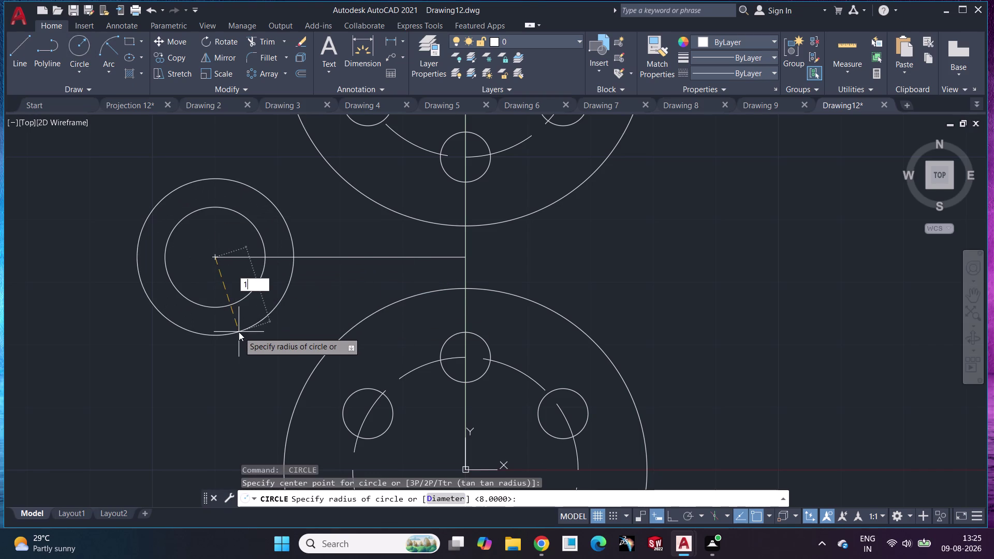
key(Return)
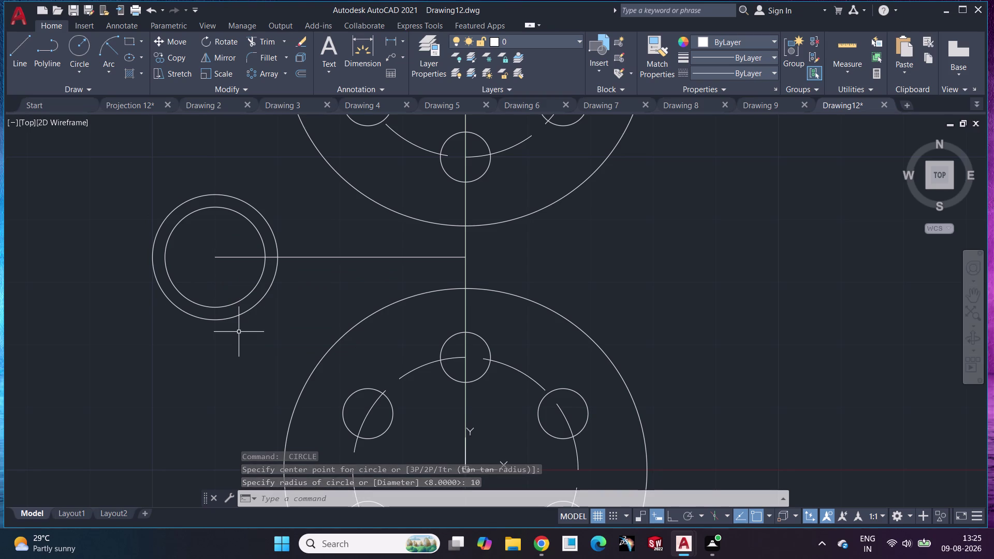
click(240, 312)
key(Delete)
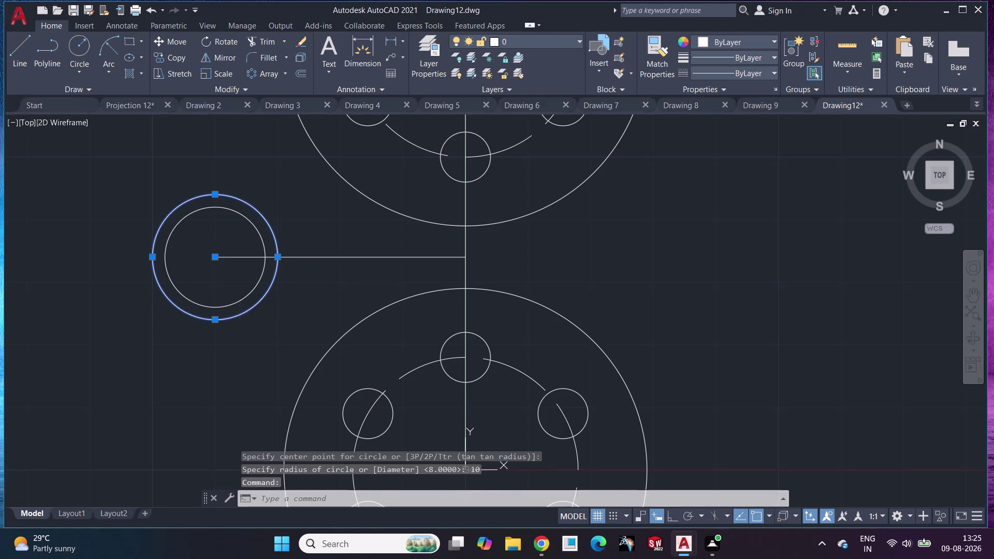
click(76, 39)
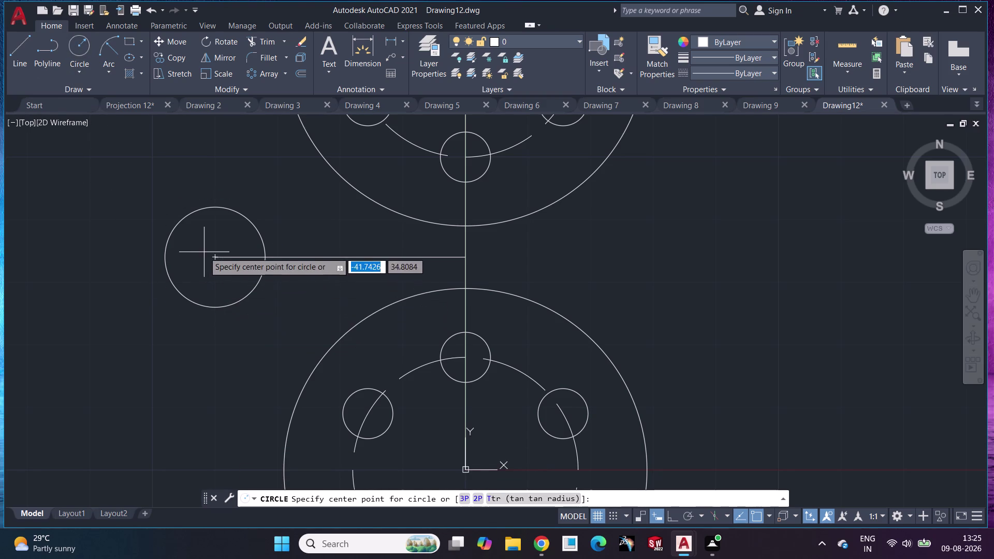
click(216, 259)
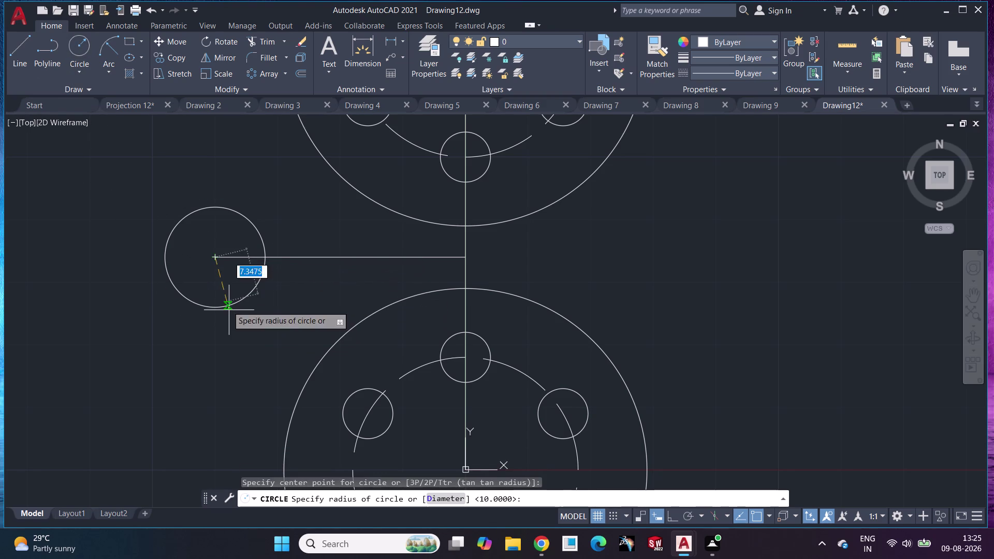